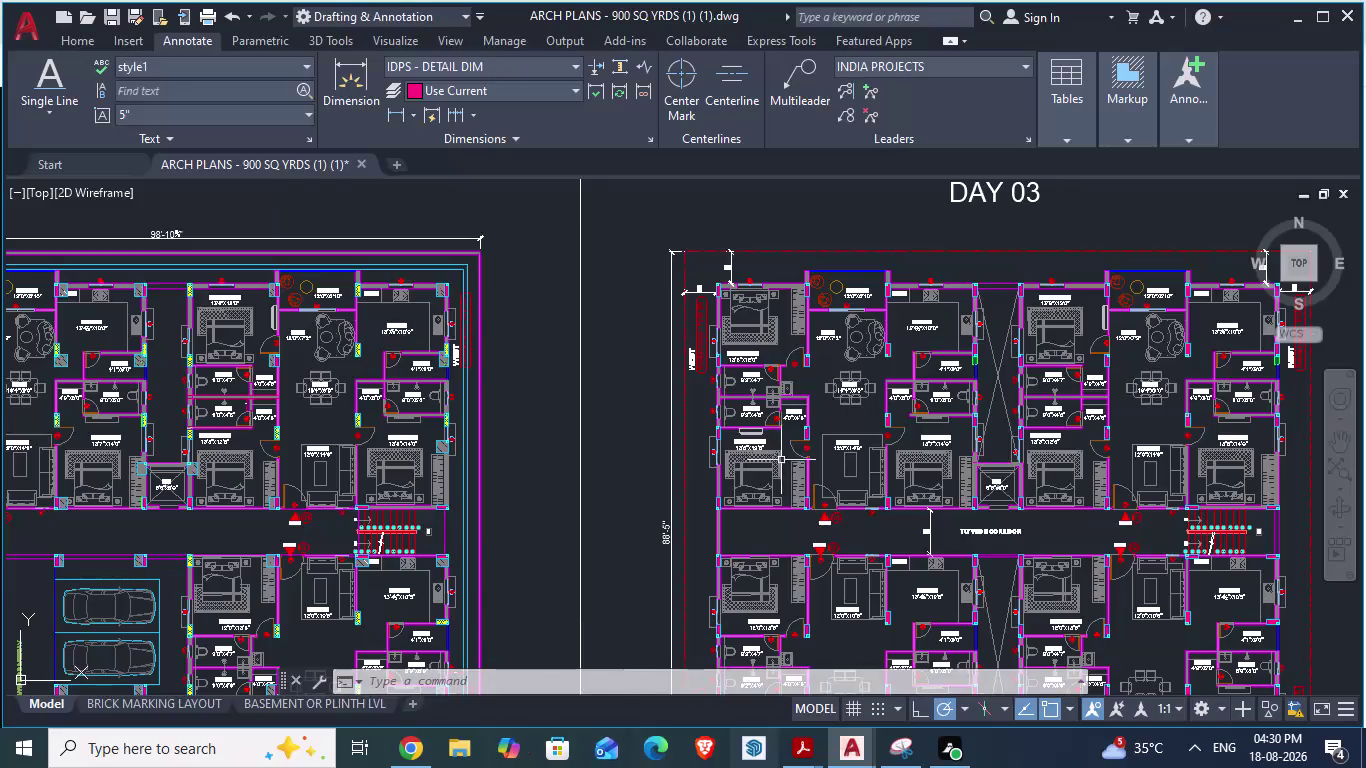
Zoom in and out over the reference ARCH PLANS drawing to inspect the layout.
scroll(down, 3)
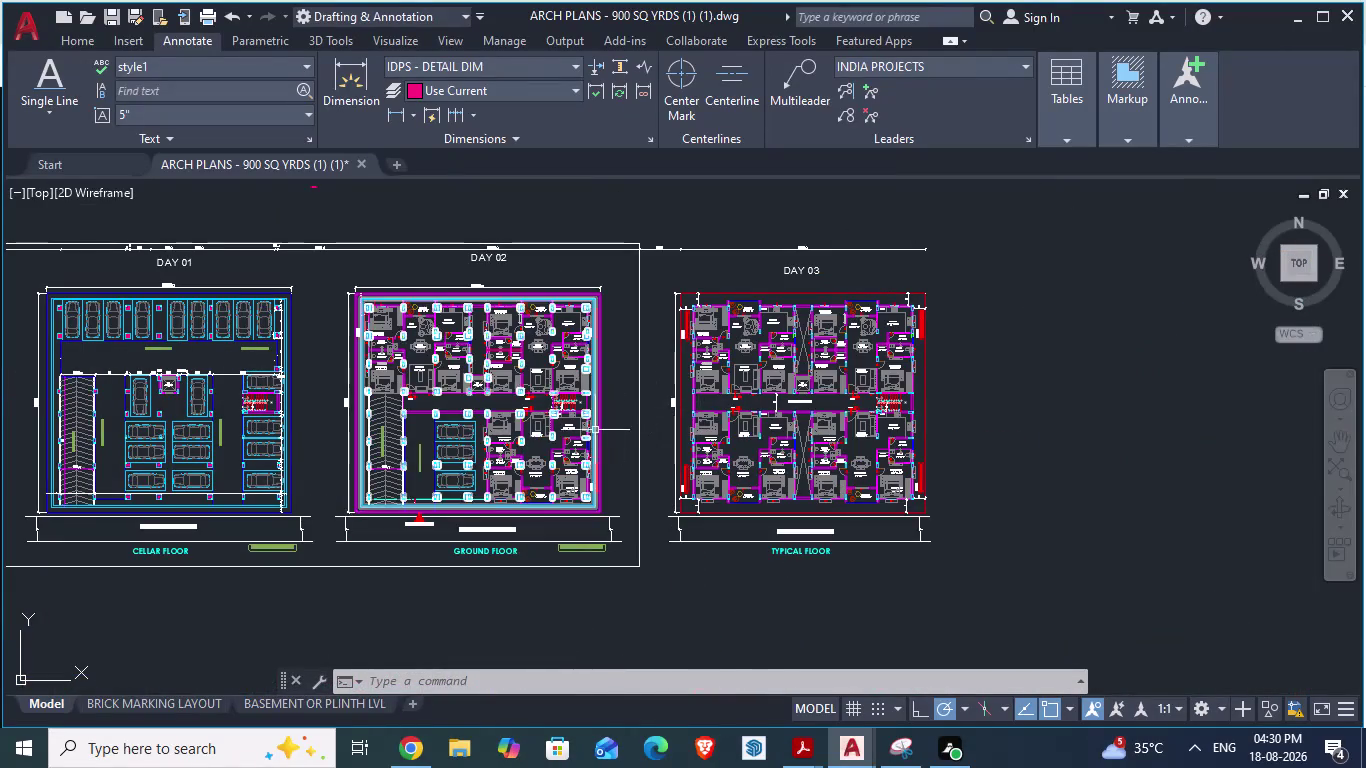
scroll(up, 3)
scroll(down, 3)
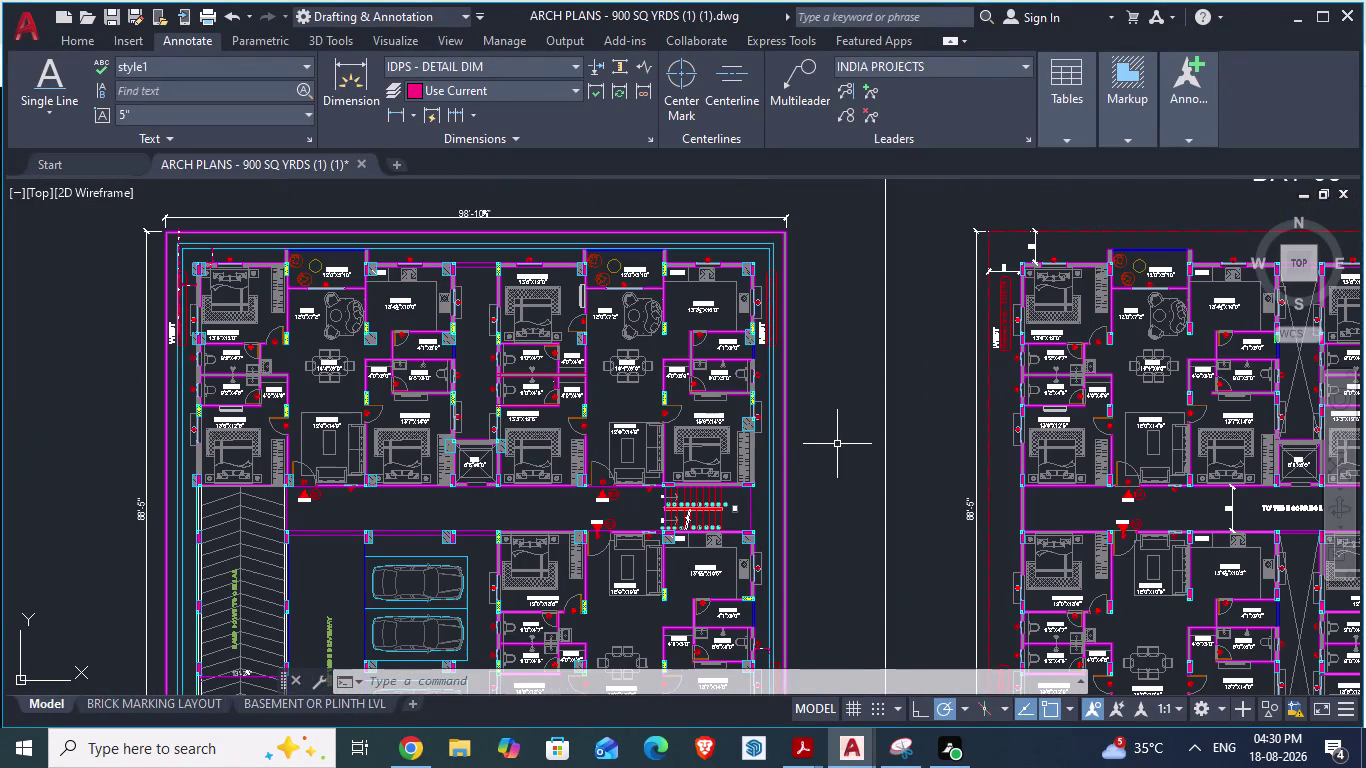
scroll(down, 3)
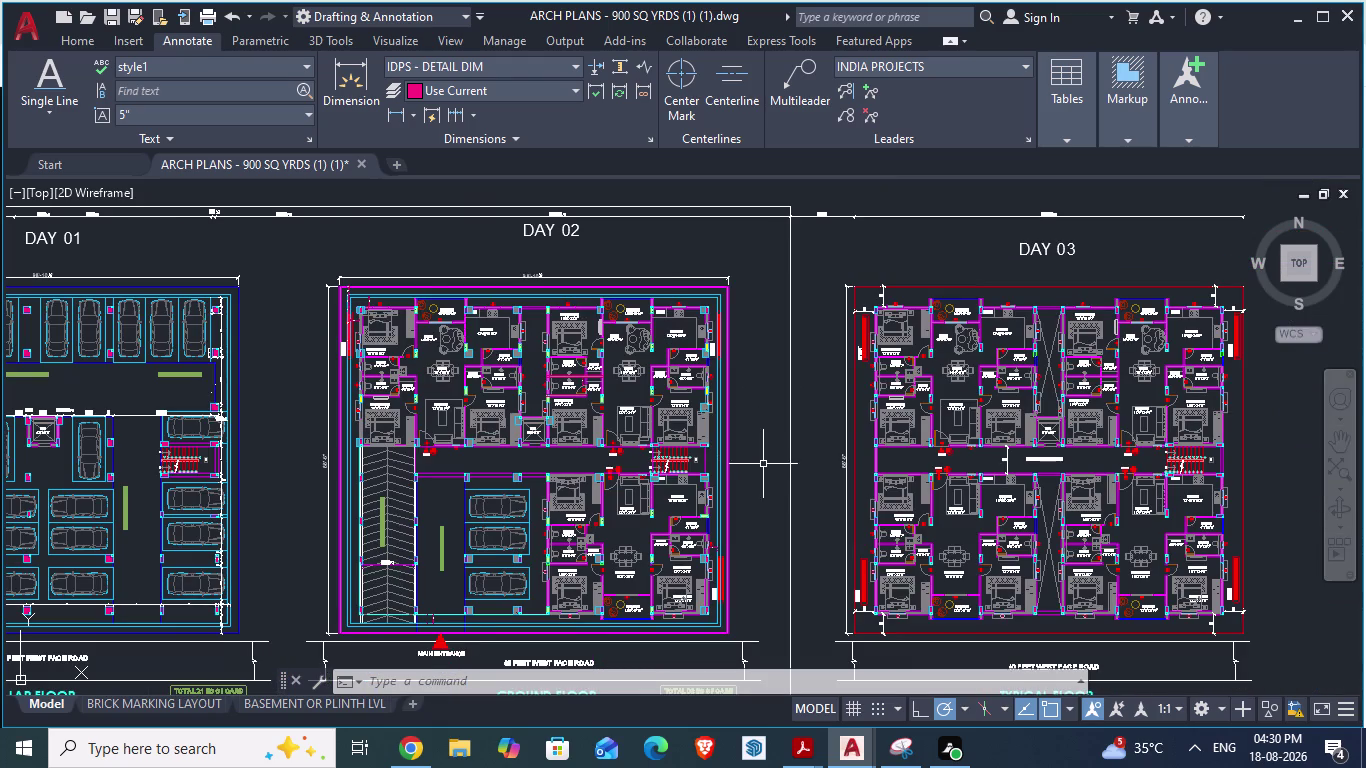
scroll(up, 3)
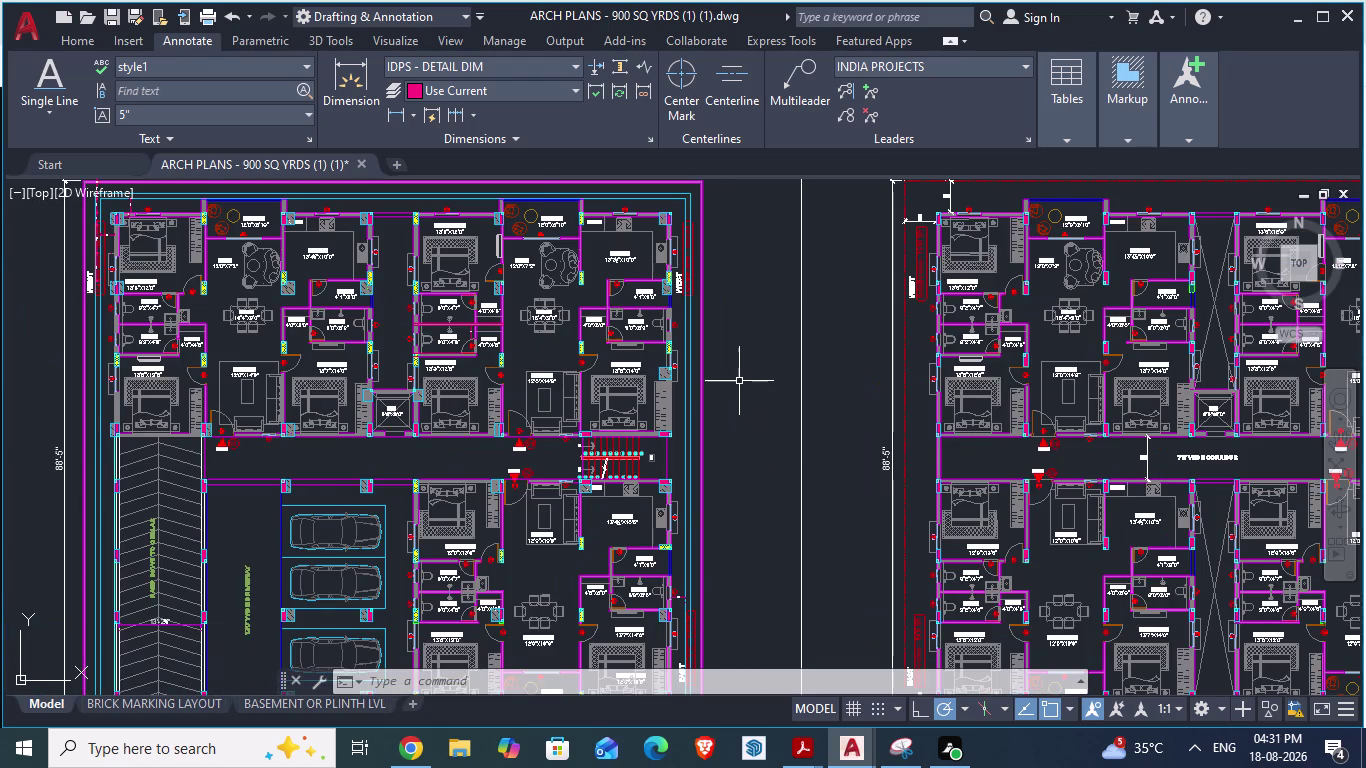
scroll(down, 3)
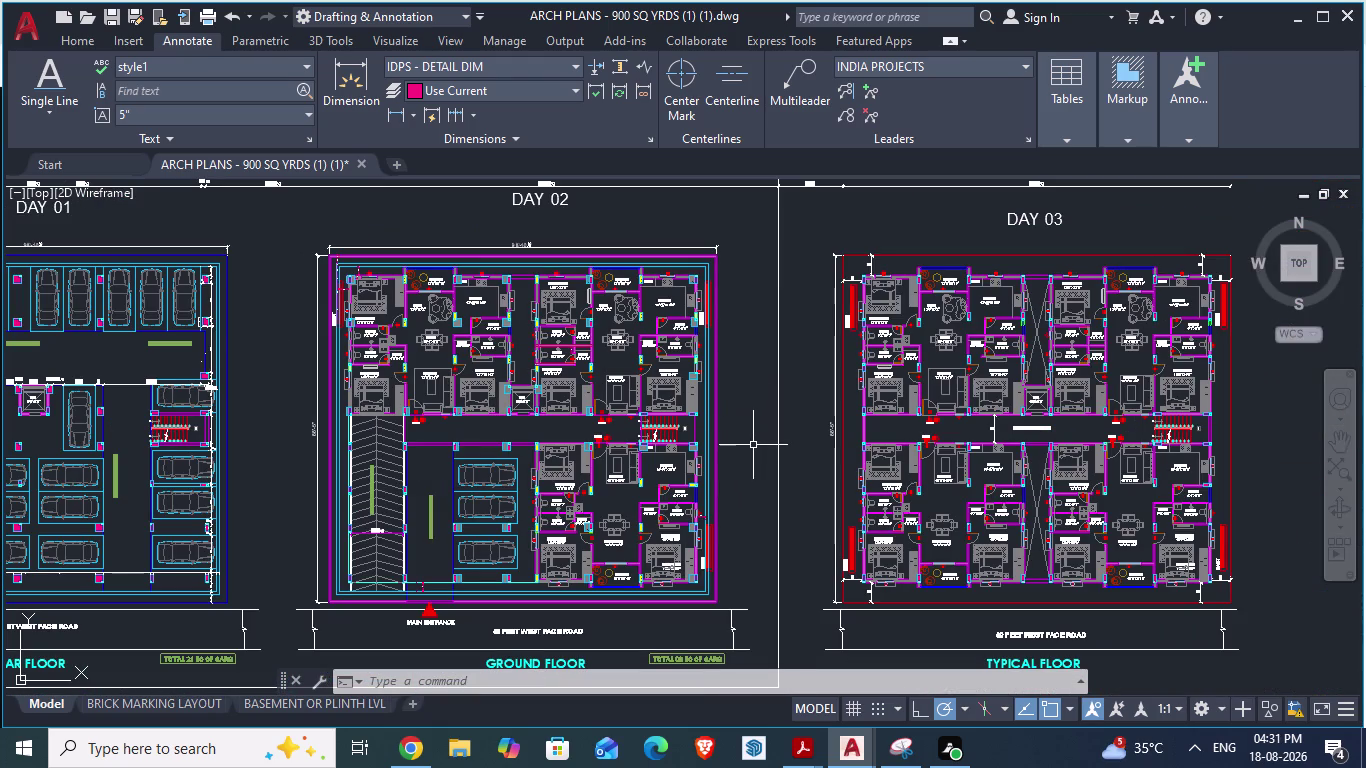
scroll(up, 3)
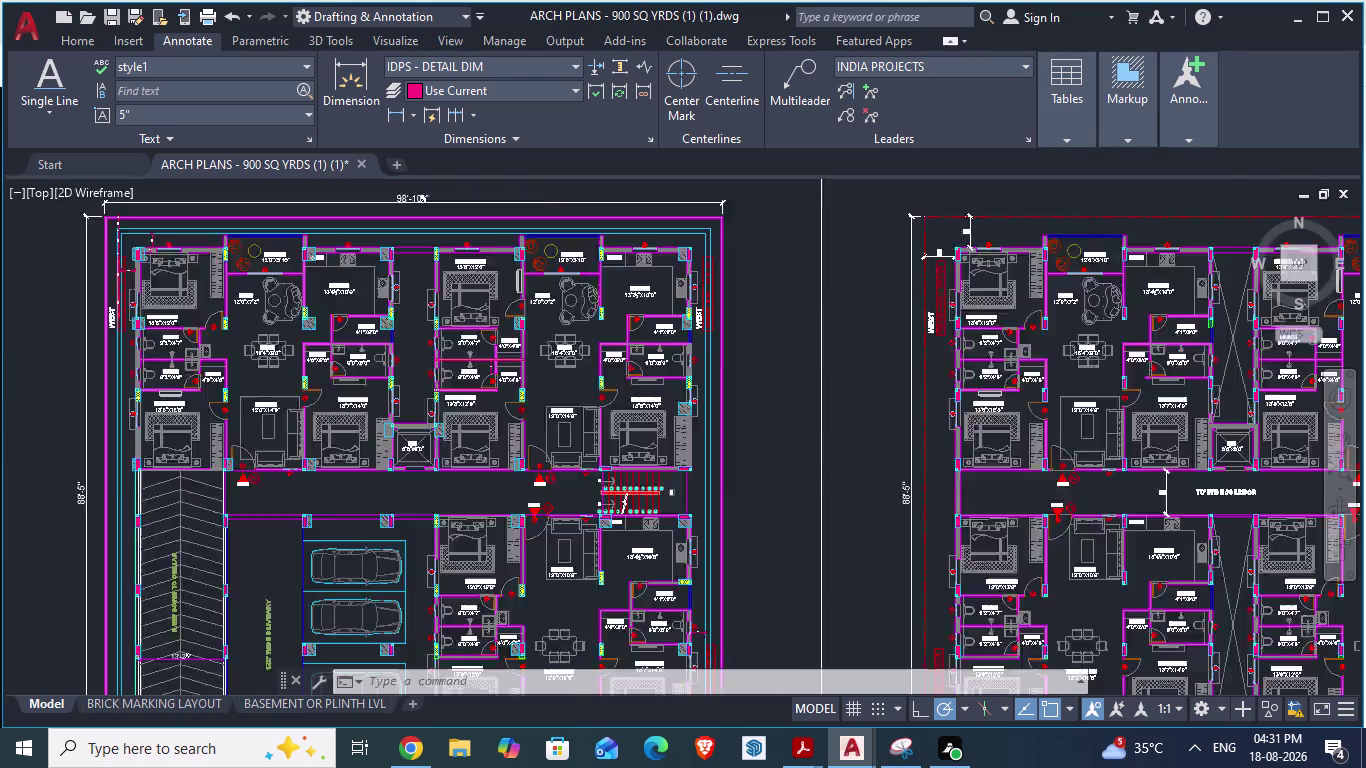
scroll(down, 3)
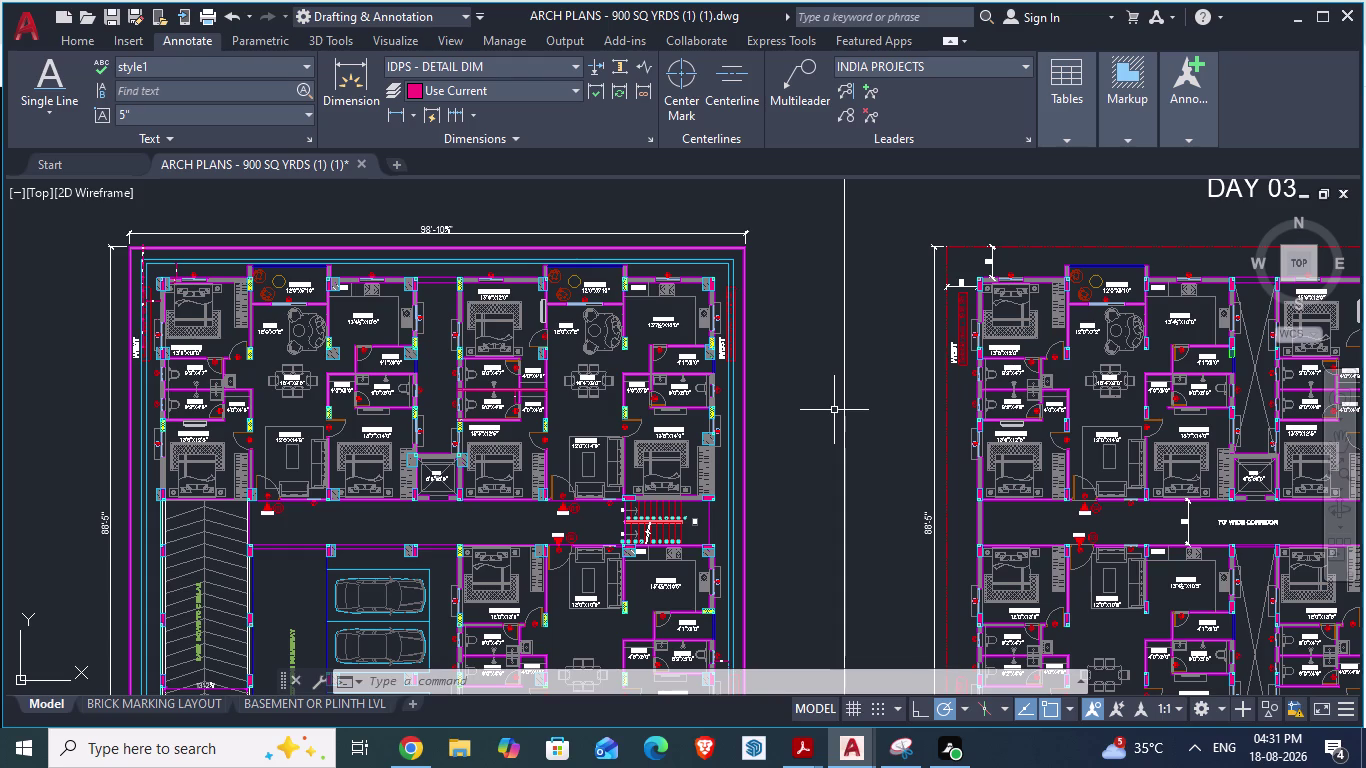
scroll(up, 3)
scroll(up, 3)
scroll(down, 3)
scroll(down, 3)
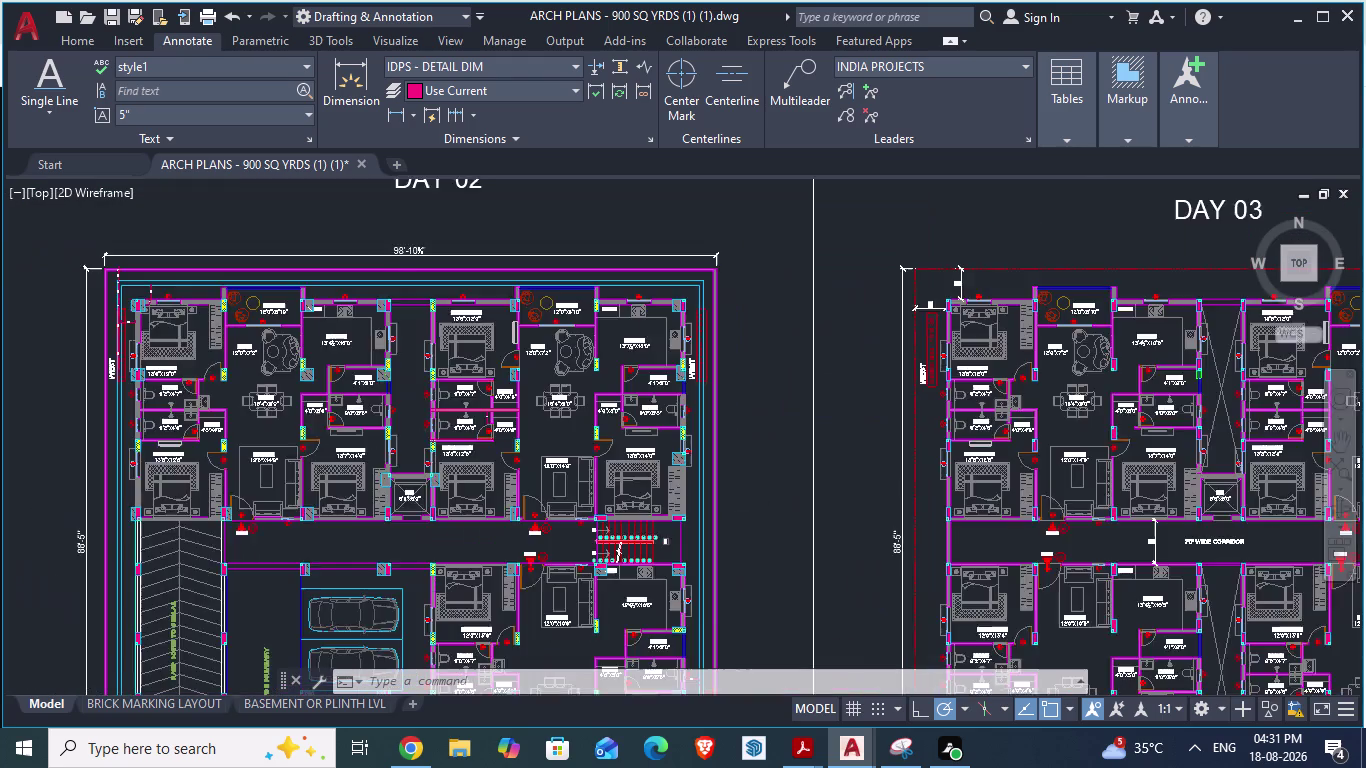
scroll(up, 3)
scroll(up, 3)
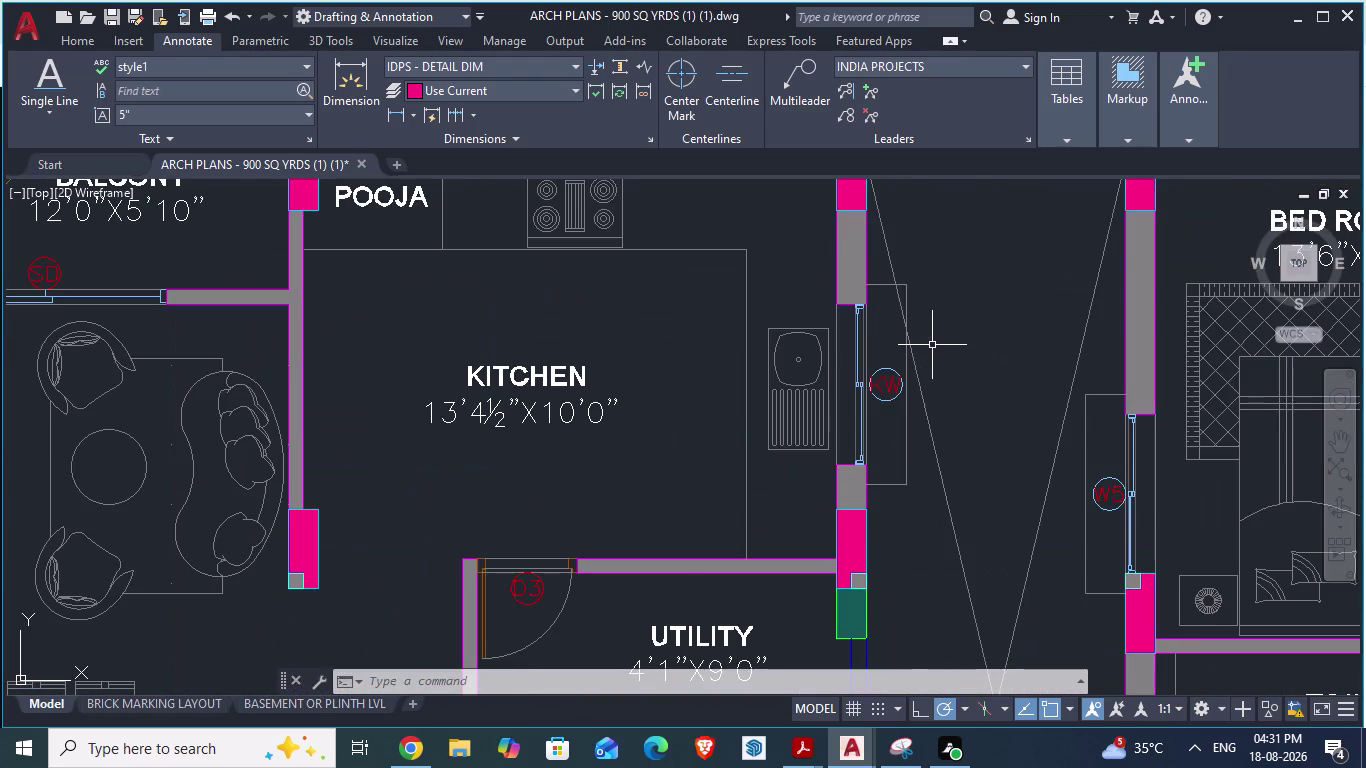
scroll(down, 3)
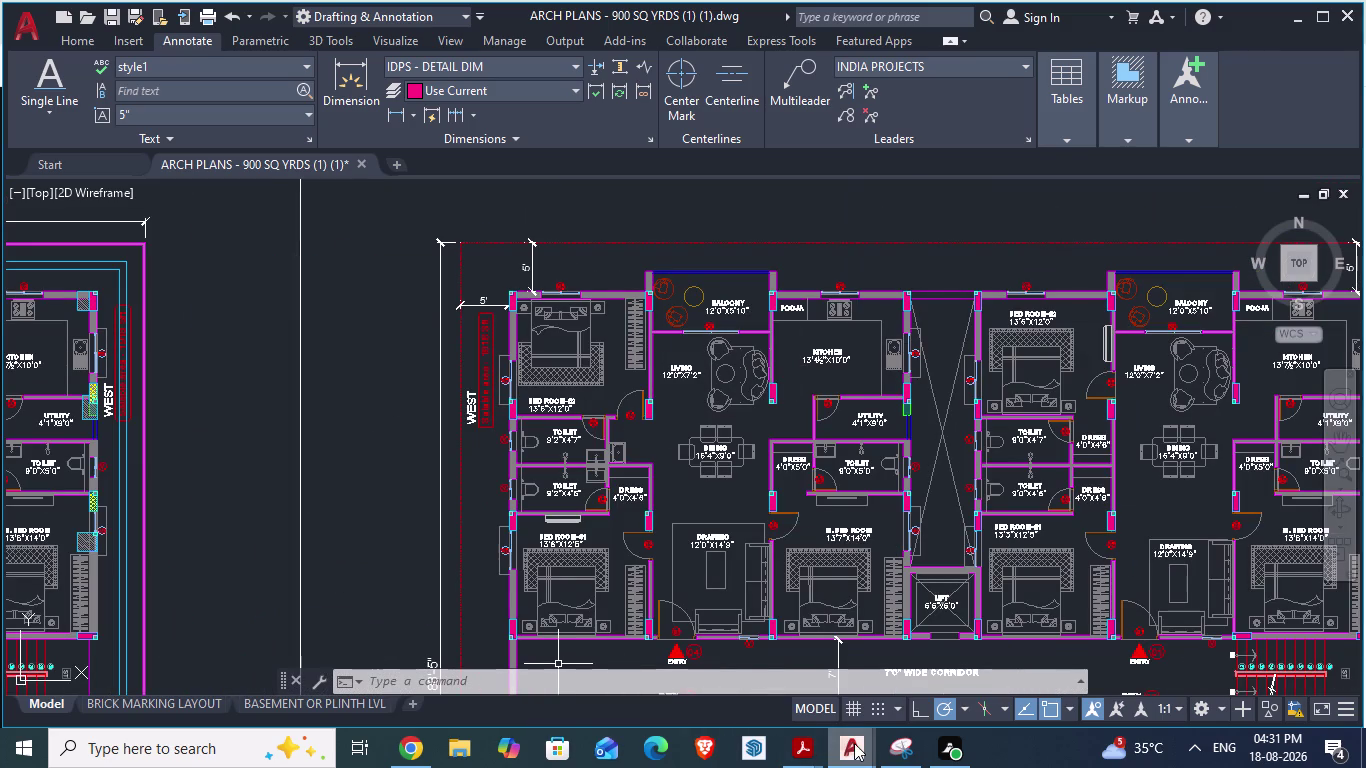
Bring up the GF_AUTOCAD drawing window, zoom over the plan, and undo the last edit.
click(854, 743)
click(934, 678)
scroll(down, 3)
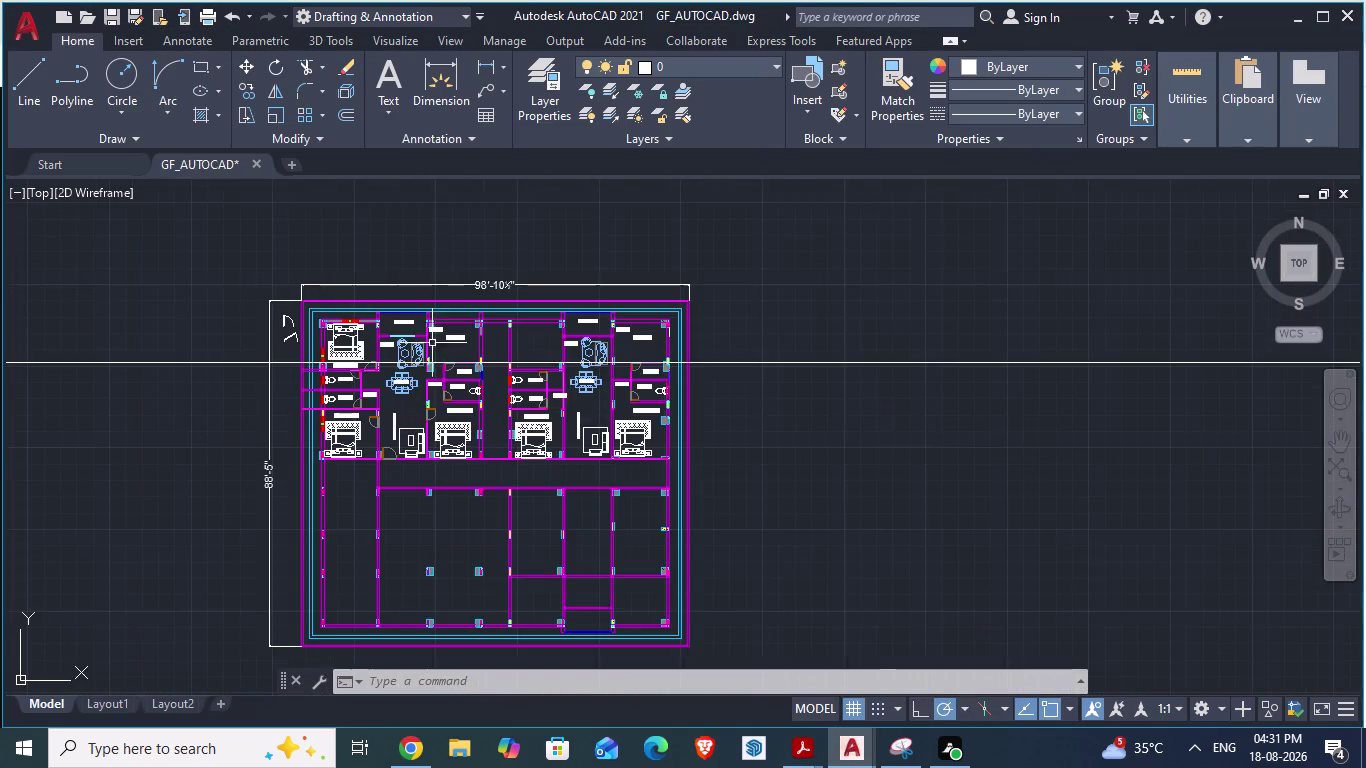
scroll(up, 3)
scroll(up, 3)
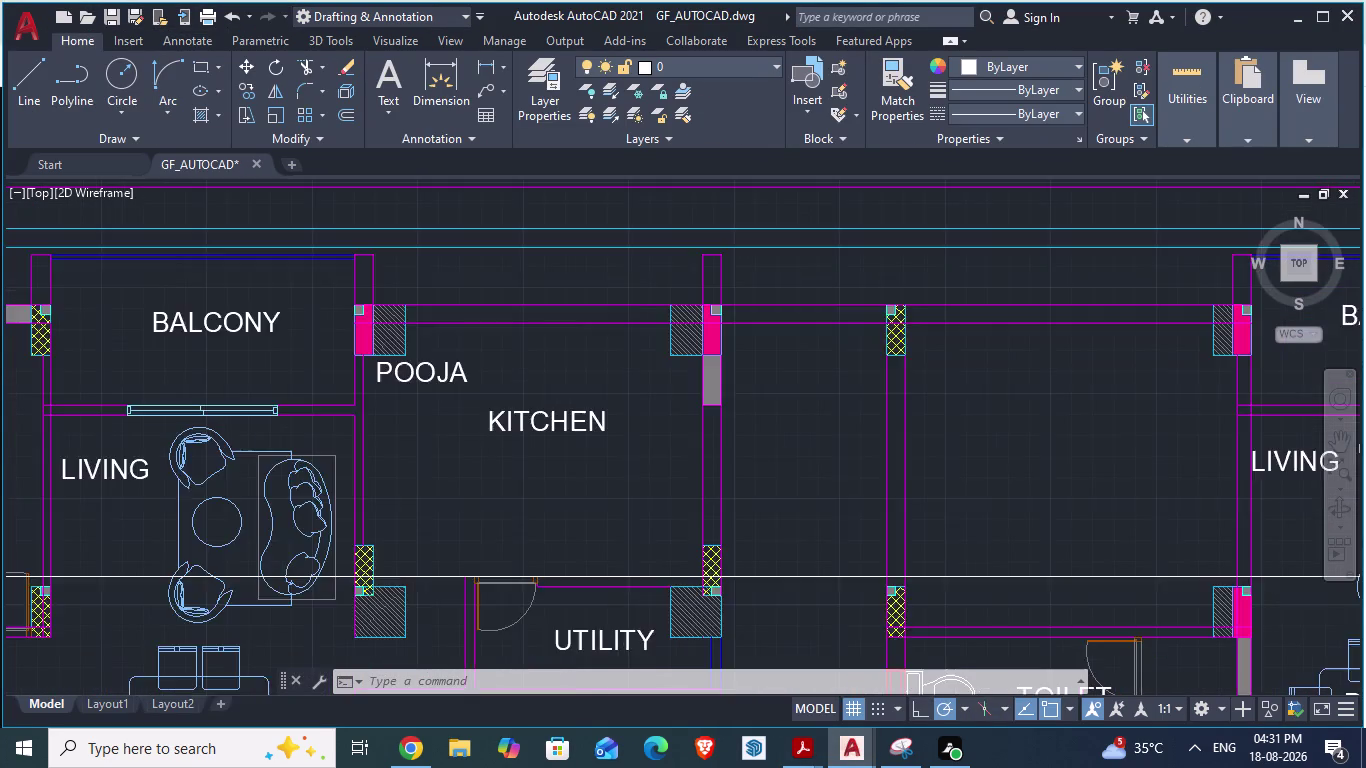
scroll(down, 3)
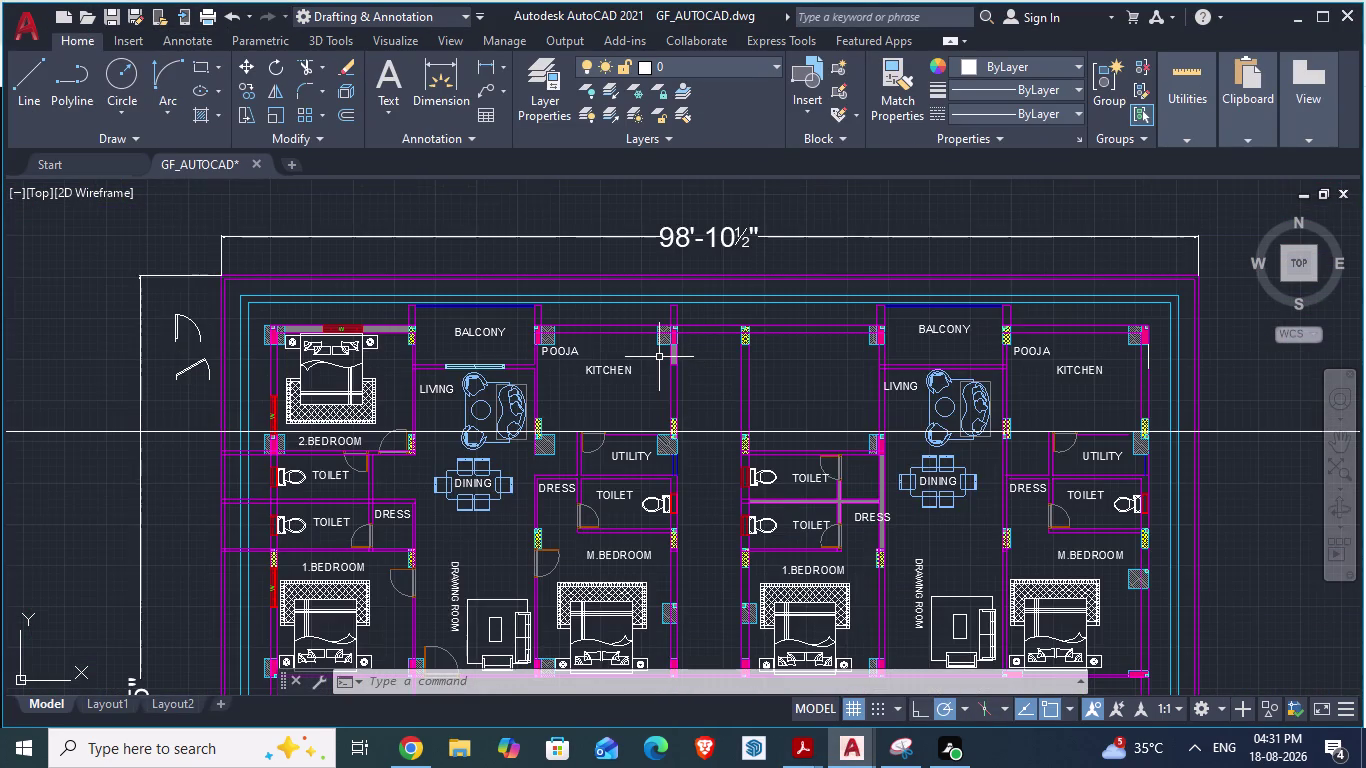
scroll(down, 3)
scroll(up, 3)
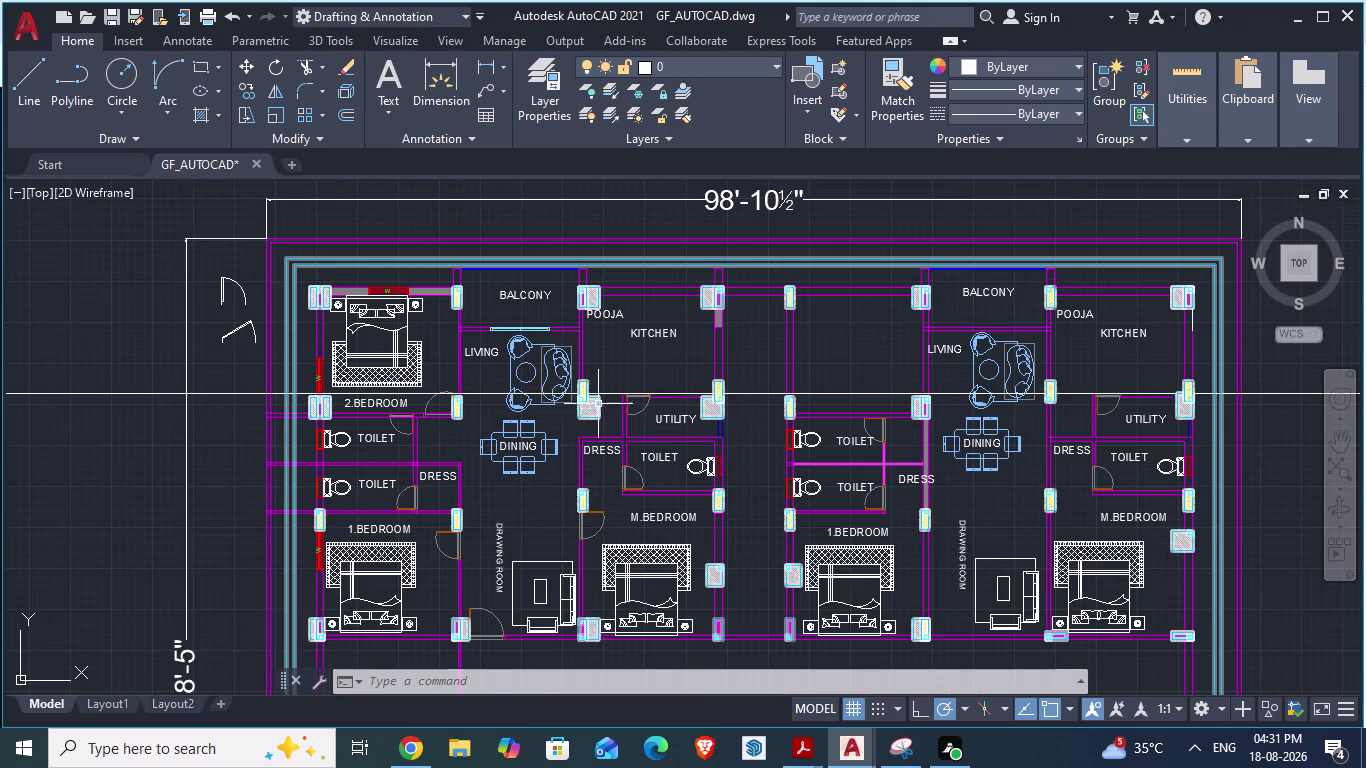
key(ctrl+z)
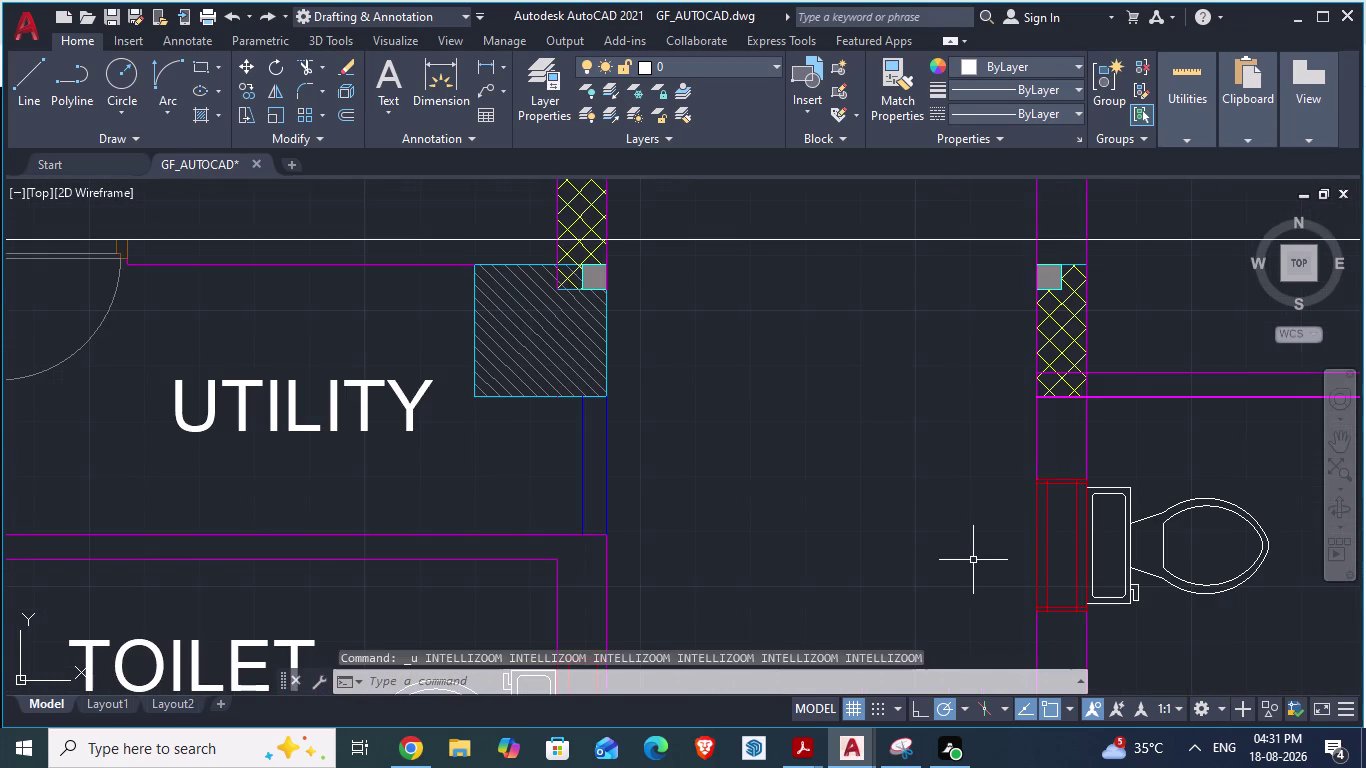
Undo five more recent edits, including the earlier trims.
scroll(down, 3)
scroll(down, 3)
scroll(down, 3)
key(ctrl+z)
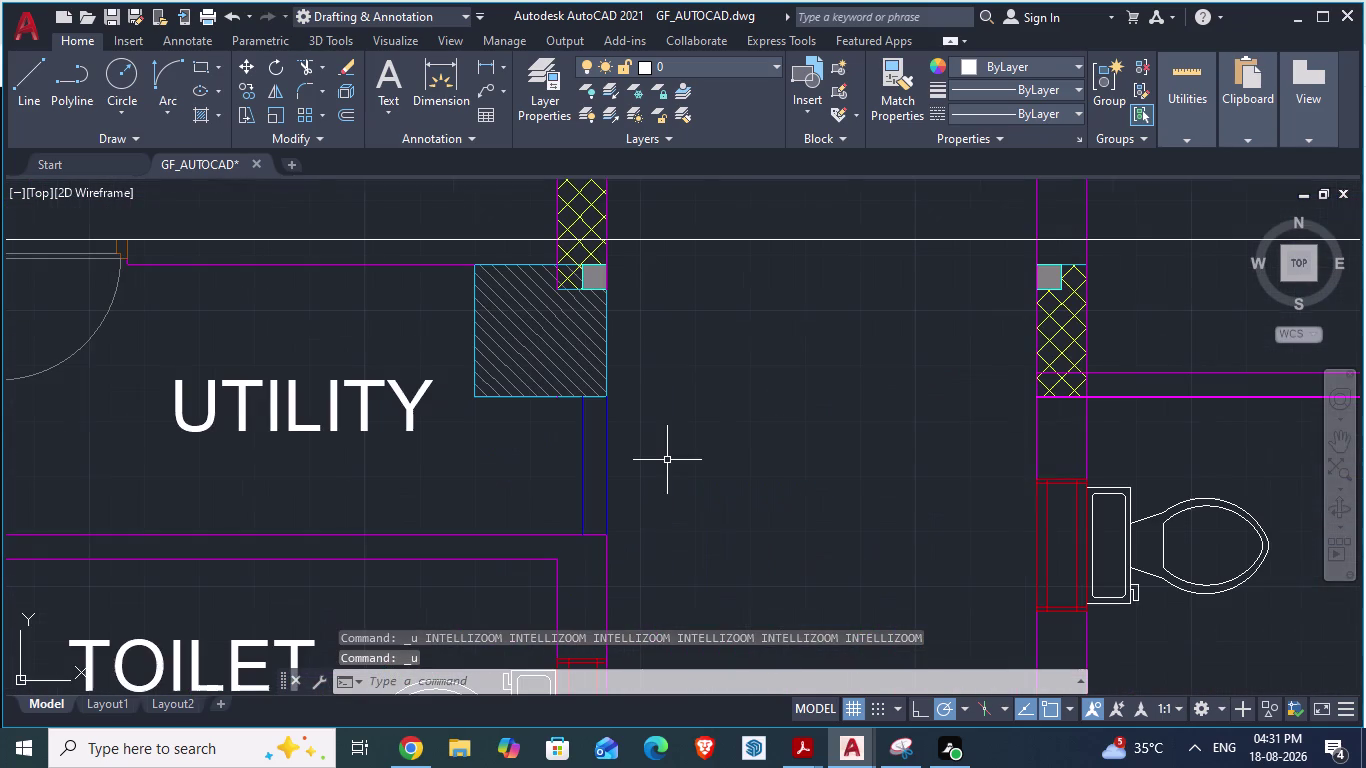
key(ctrl+z)
key(ctrl+z)
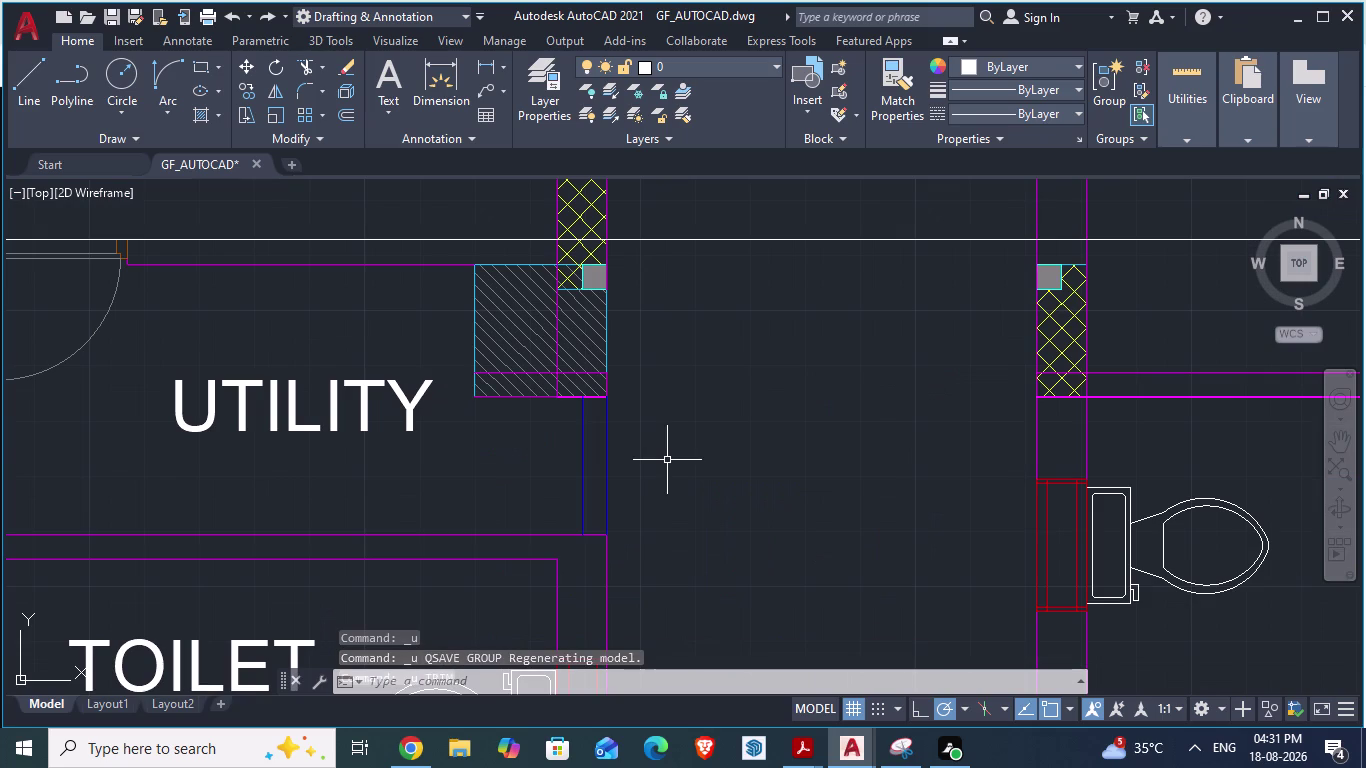
key(ctrl+z)
key(ctrl+z)
scroll(down, 3)
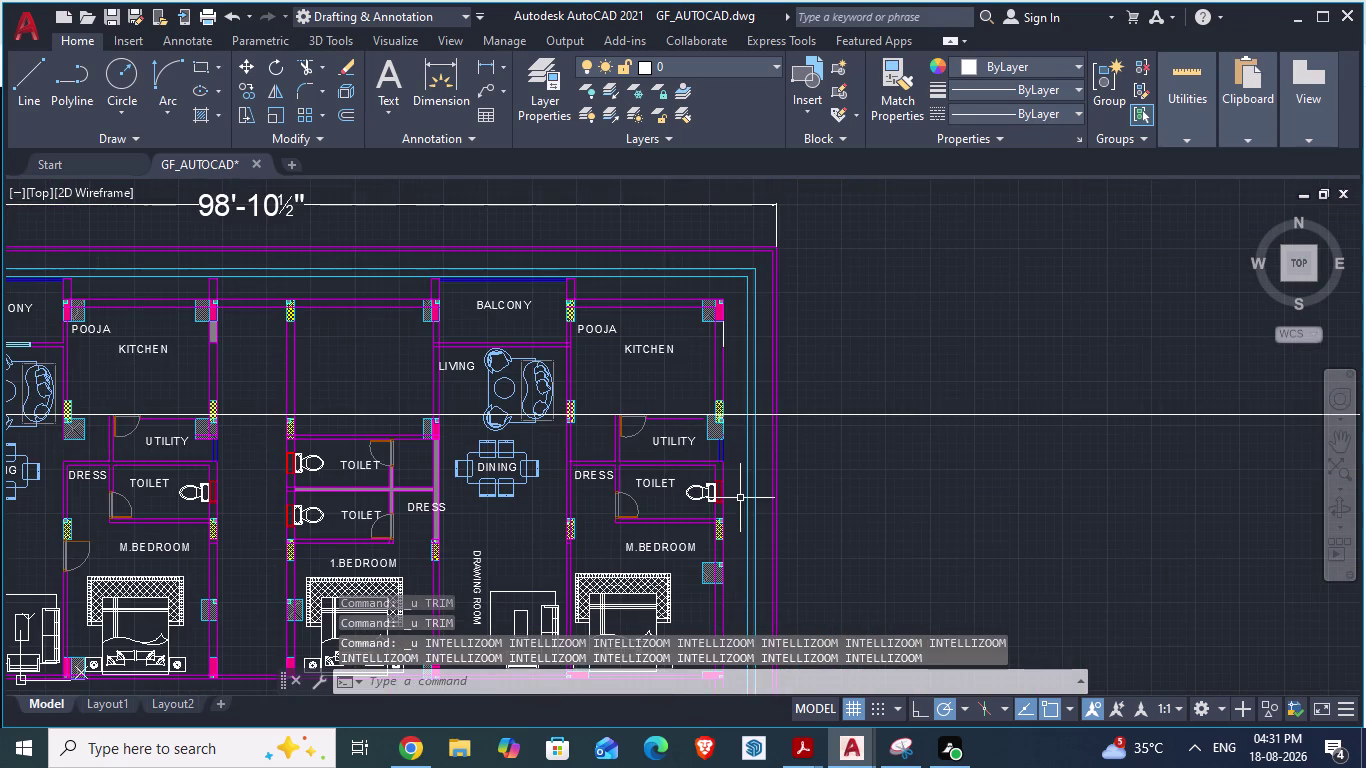
scroll(down, 3)
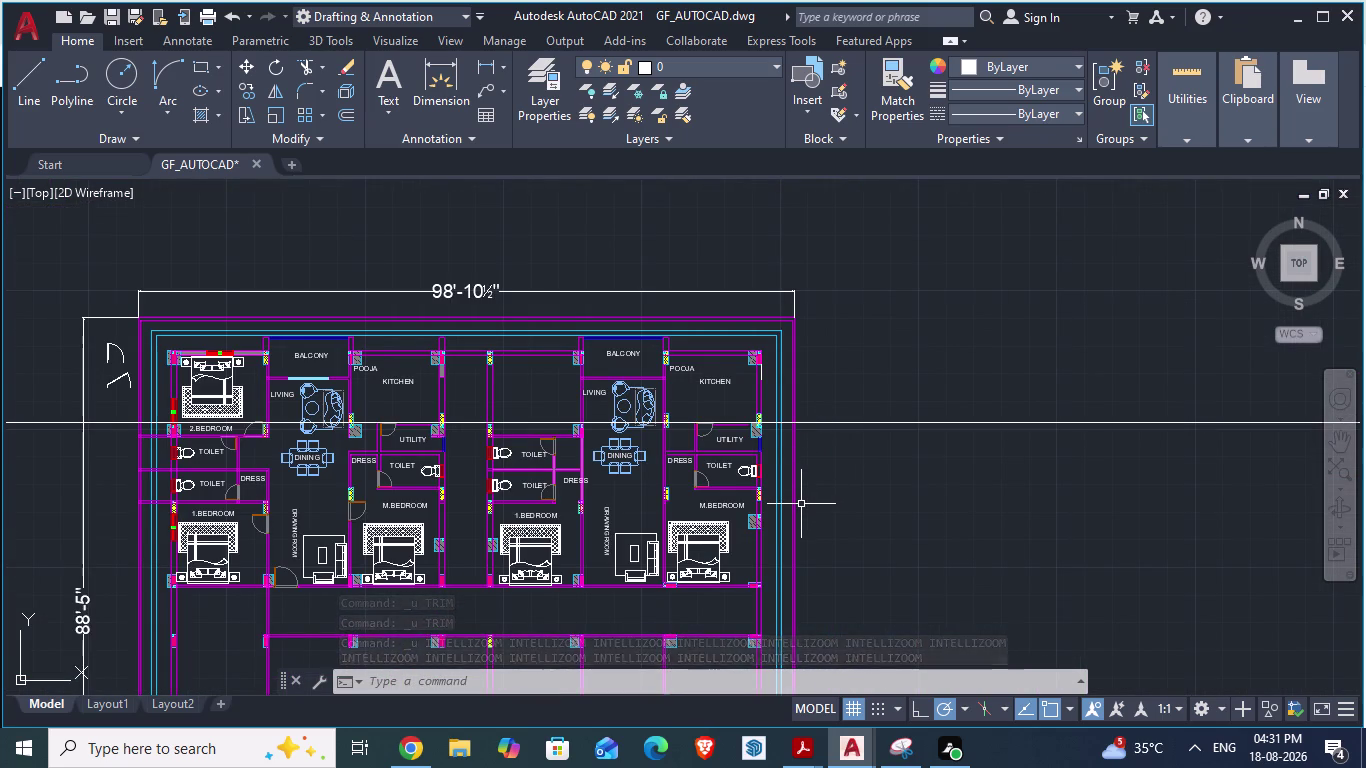
Erase the object beside the M.BEDROOM toilet.
key(Escape)
scroll(up, 3)
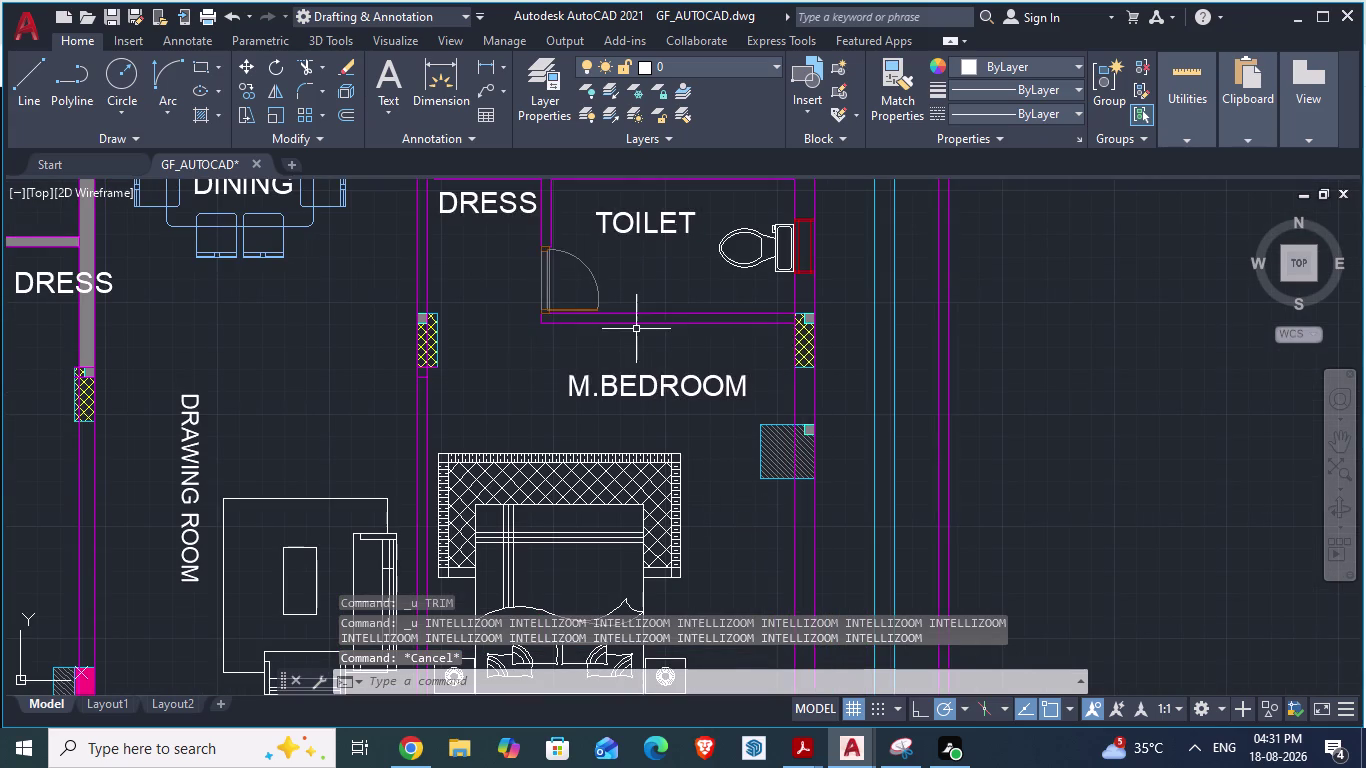
click(623, 313)
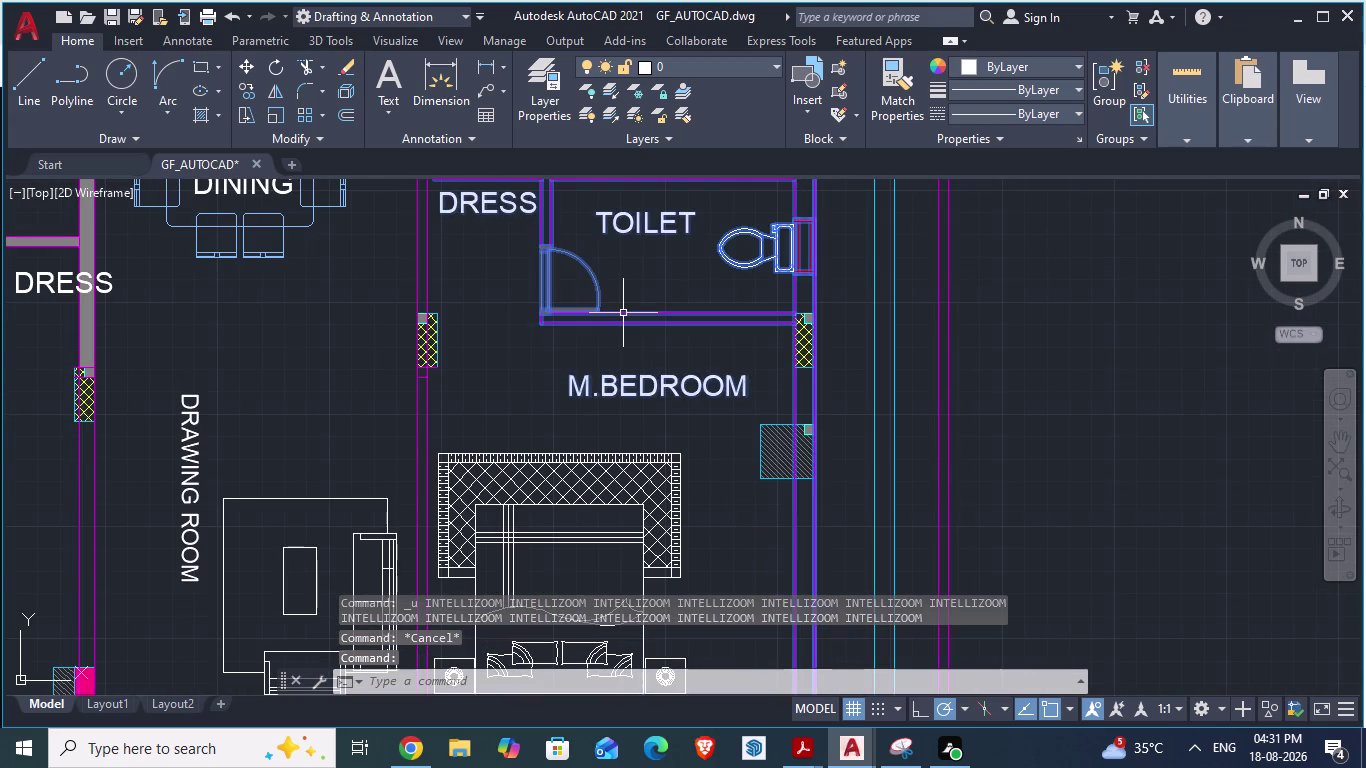
key(Delete)
scroll(down, 3)
scroll(down, 3)
scroll(up, 3)
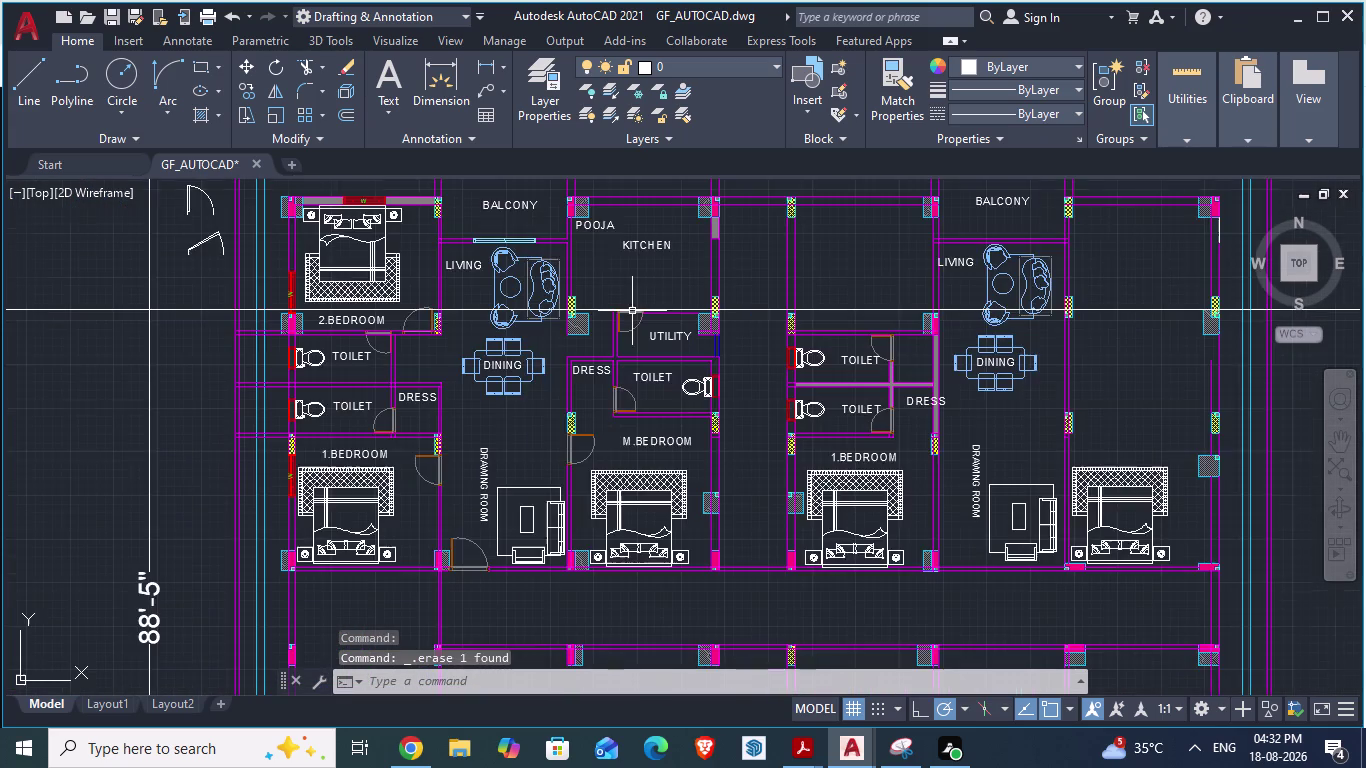
scroll(down, 3)
scroll(up, 3)
scroll(up, 3)
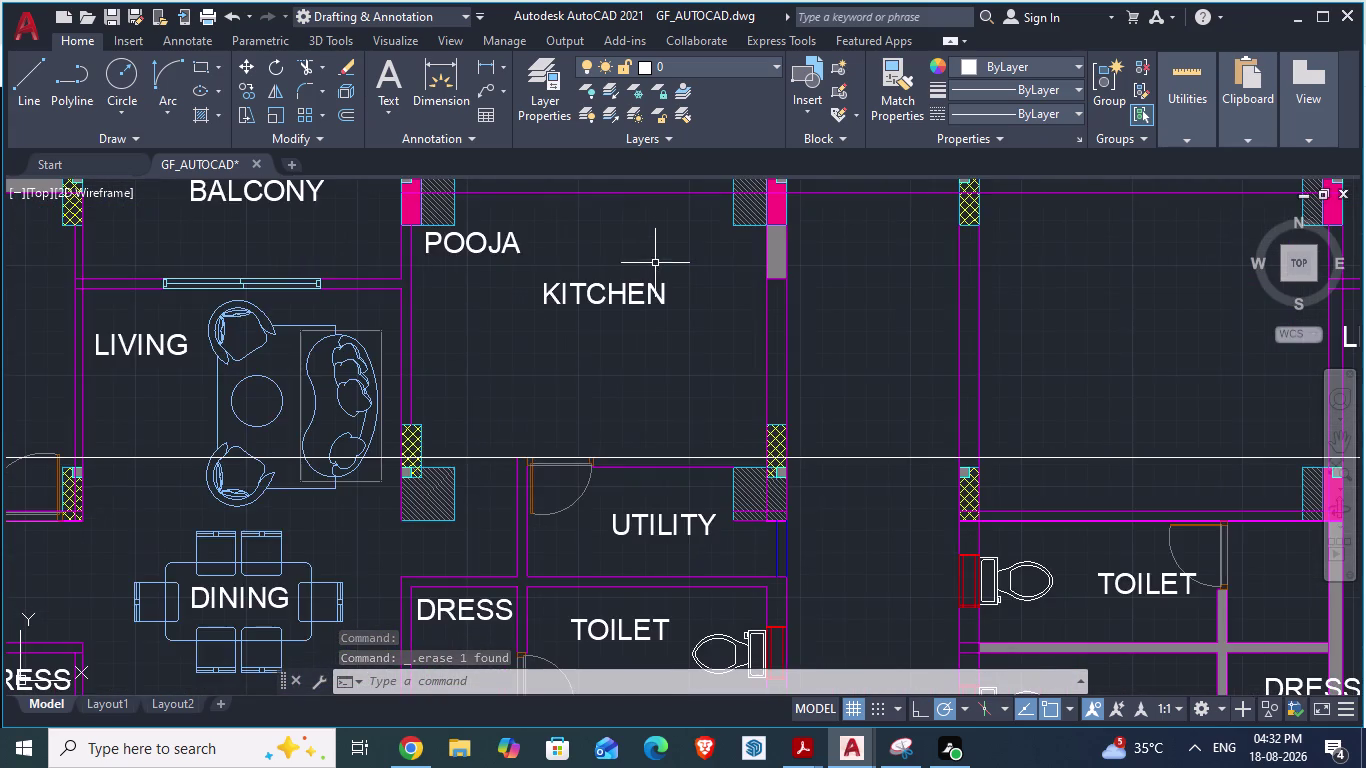
scroll(down, 3)
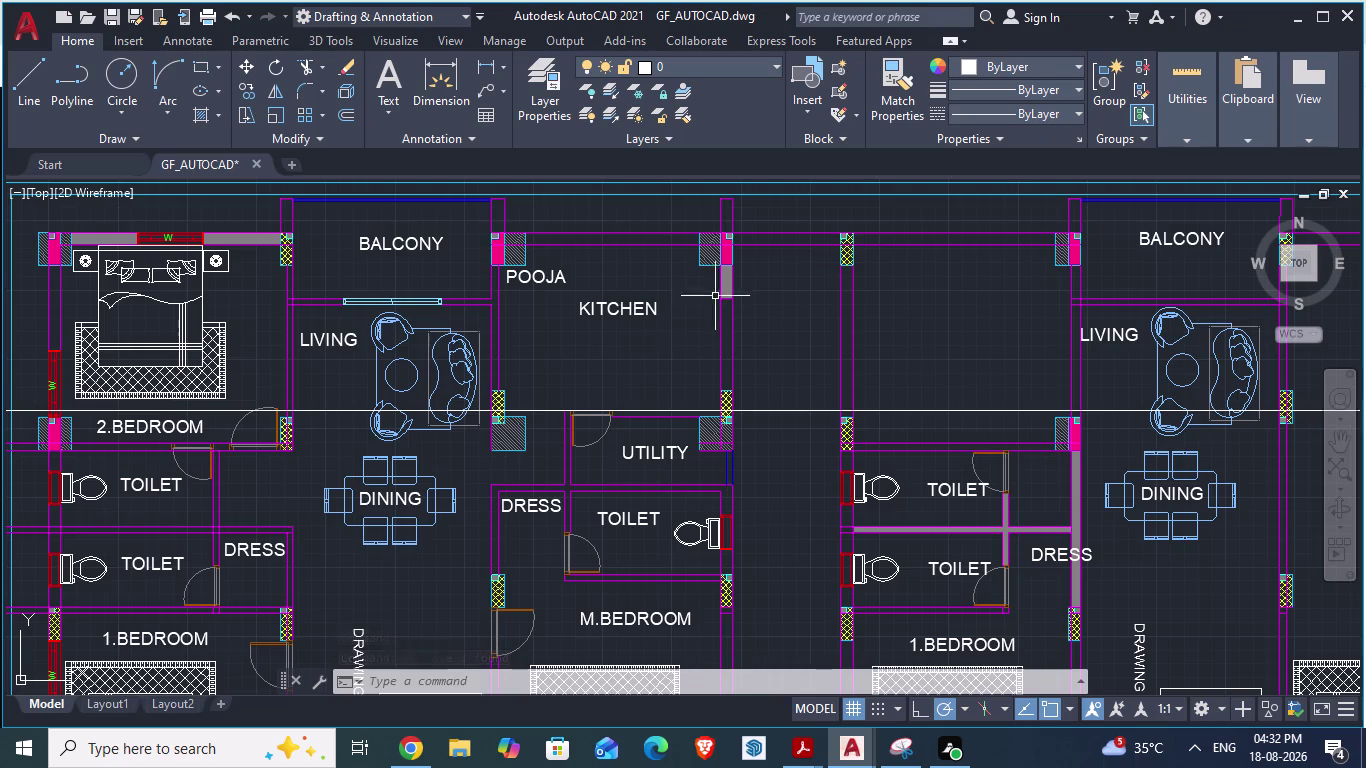
scroll(up, 3)
key(alt+Tab)
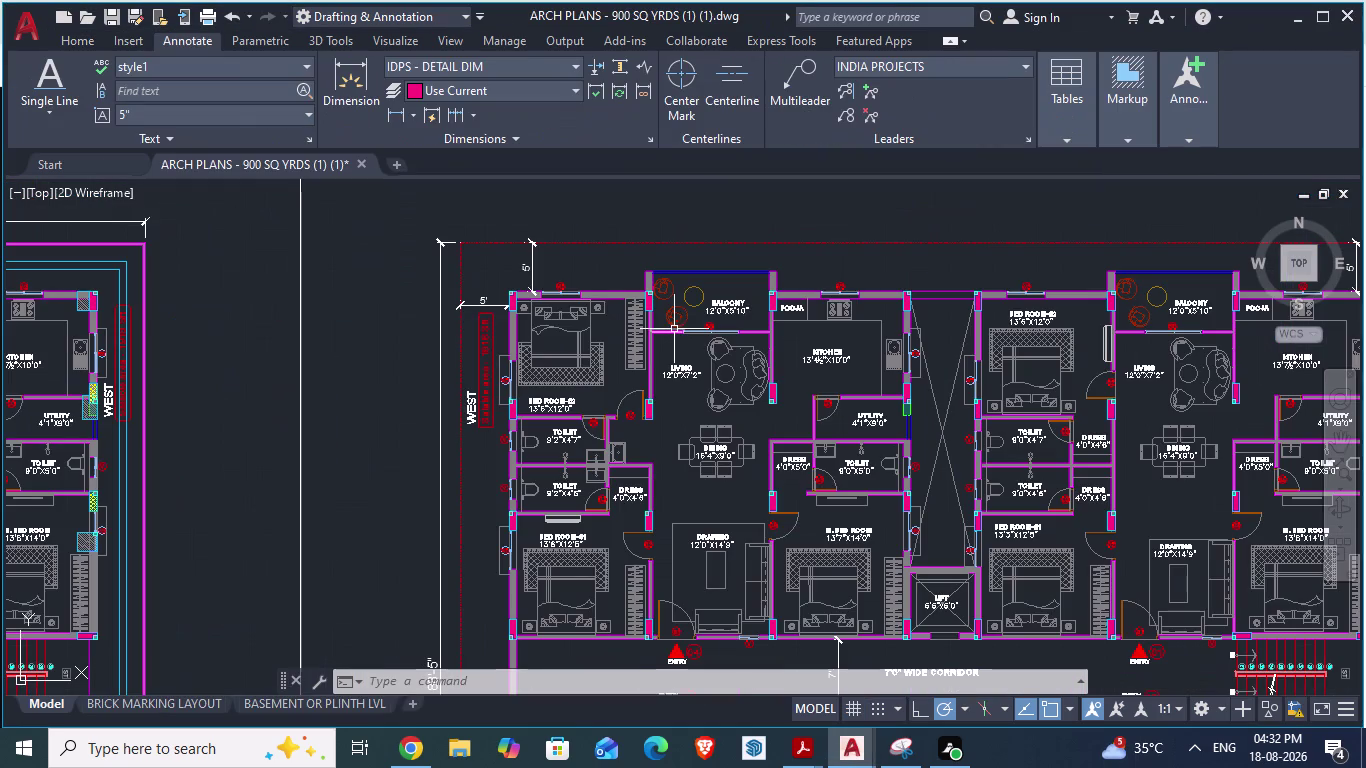
scroll(down, 3)
scroll(up, 3)
scroll(down, 3)
scroll(up, 3)
scroll(up, 3)
scroll(up, 3)
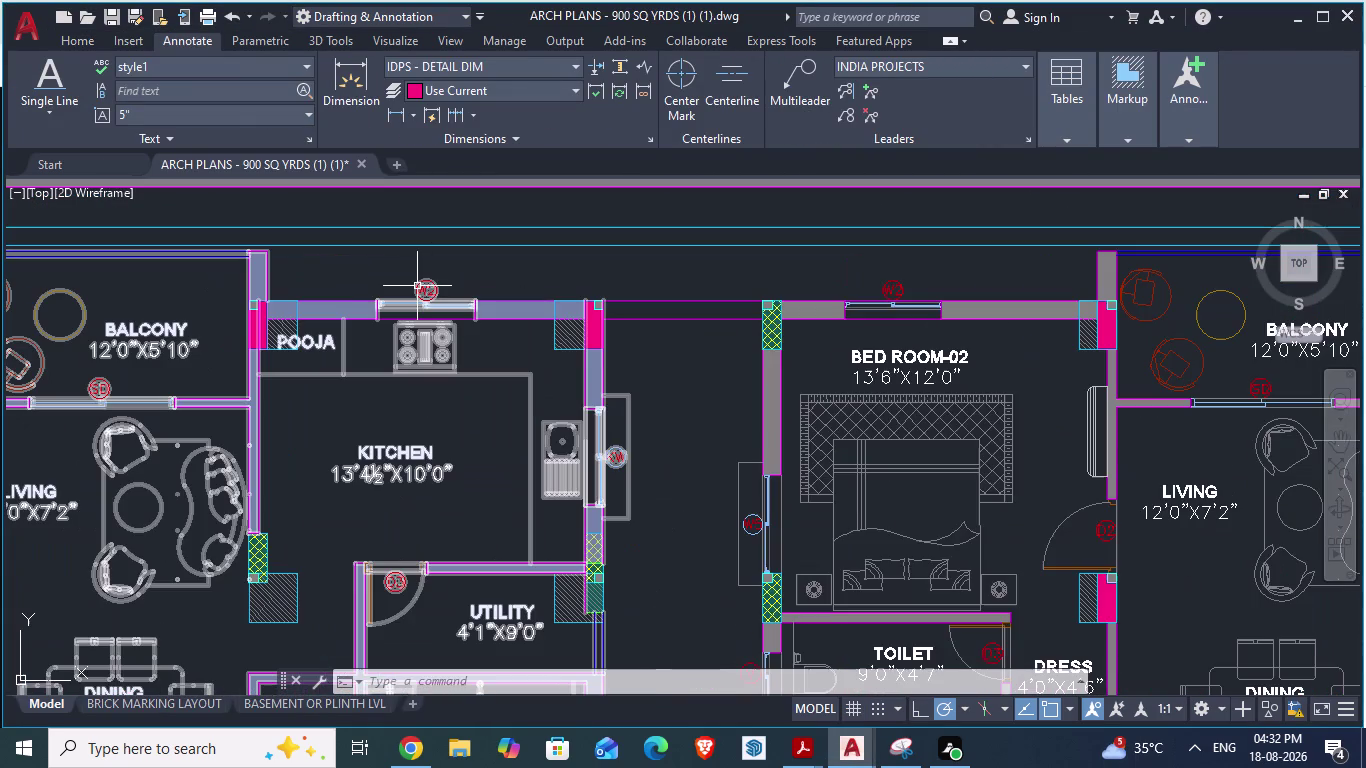
key(alt+Tab)
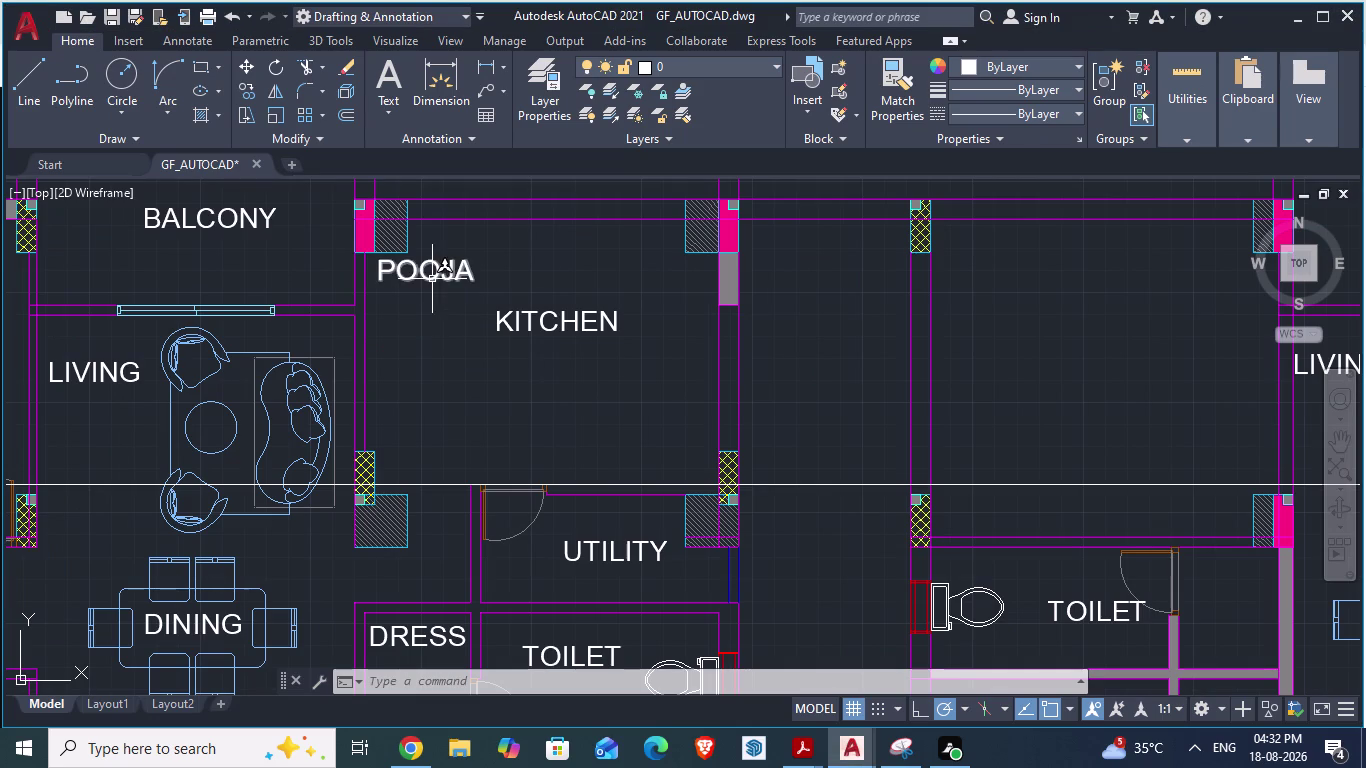
click(431, 277)
key(Escape)
scroll(down, 3)
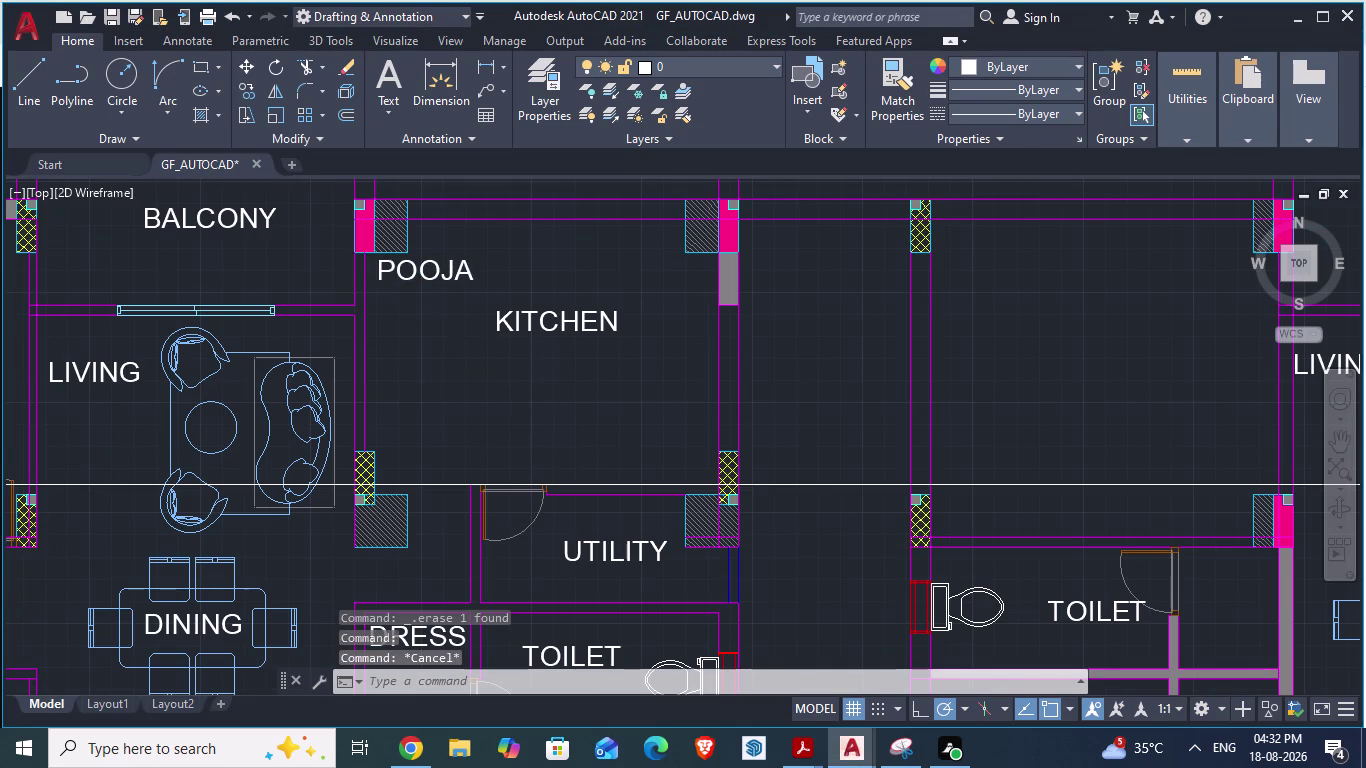
click(538, 359)
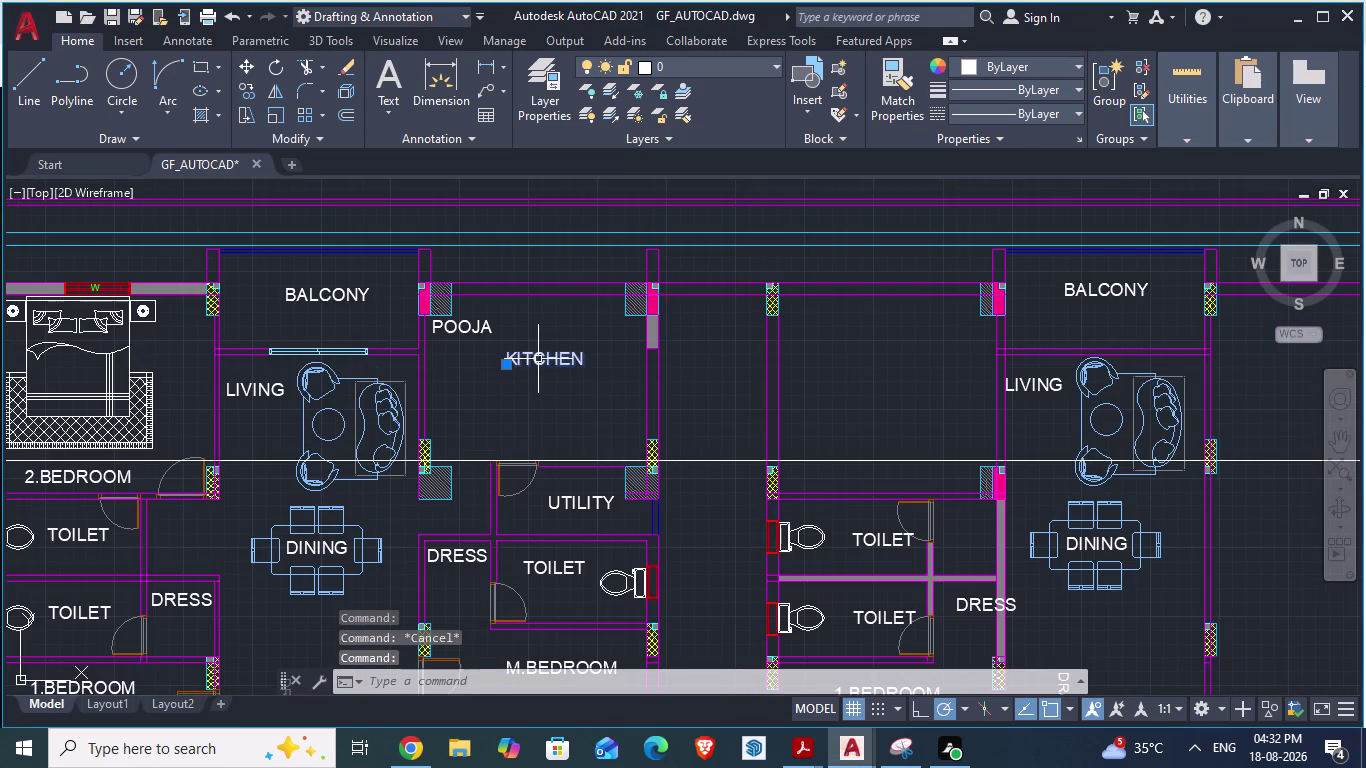
Move the KITCHEN label a little lower, just below POOJA, then zoom out.
key(m)
key(Return)
drag(517, 368, 528, 387)
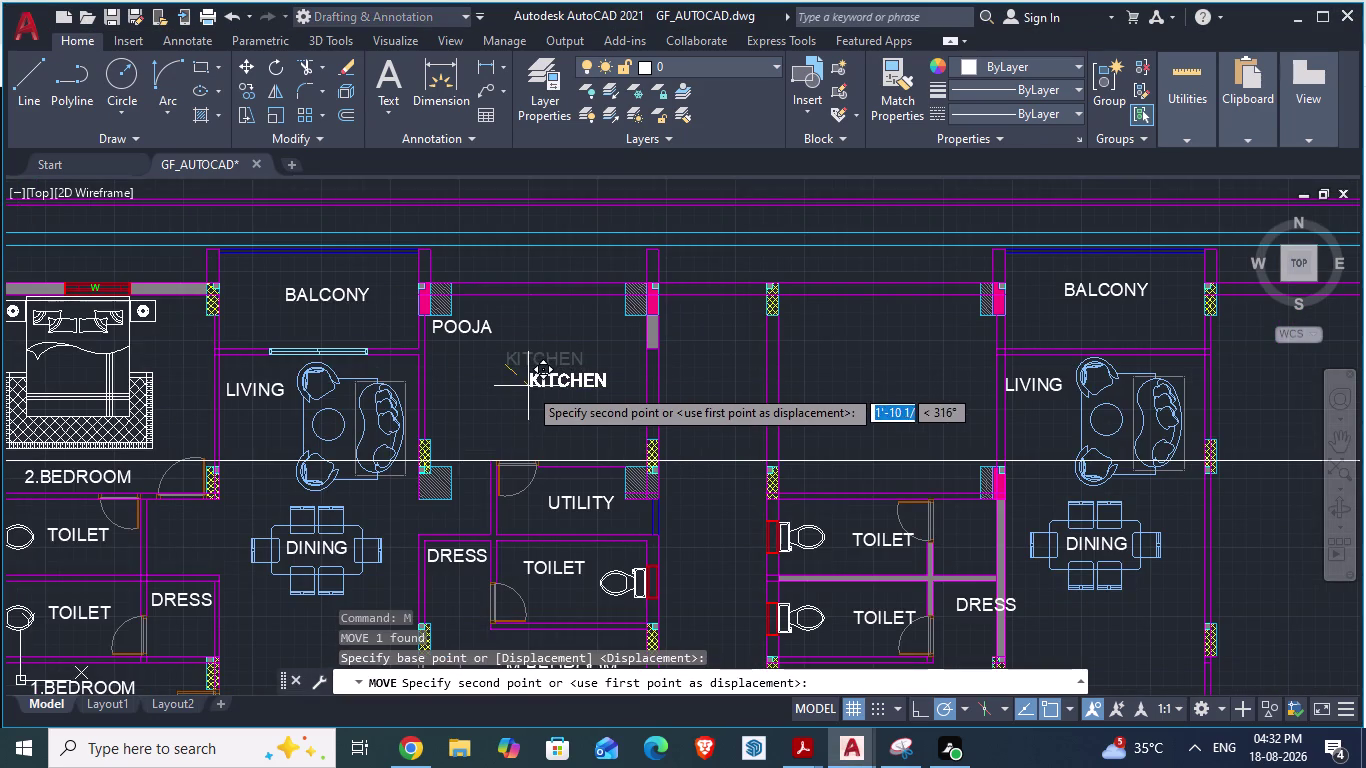
drag(528, 387, 514, 383)
click(513, 383)
scroll(down, 3)
scroll(up, 3)
scroll(up, 3)
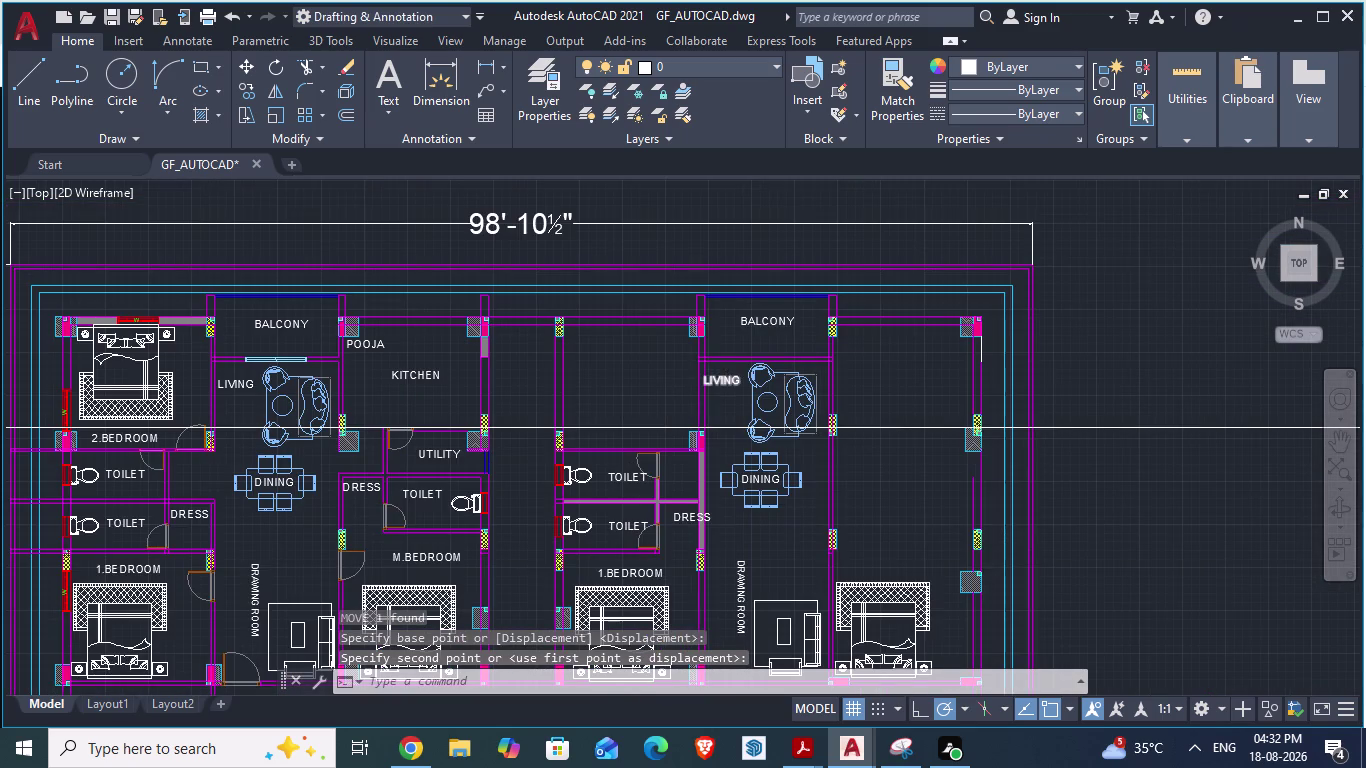
scroll(down, 3)
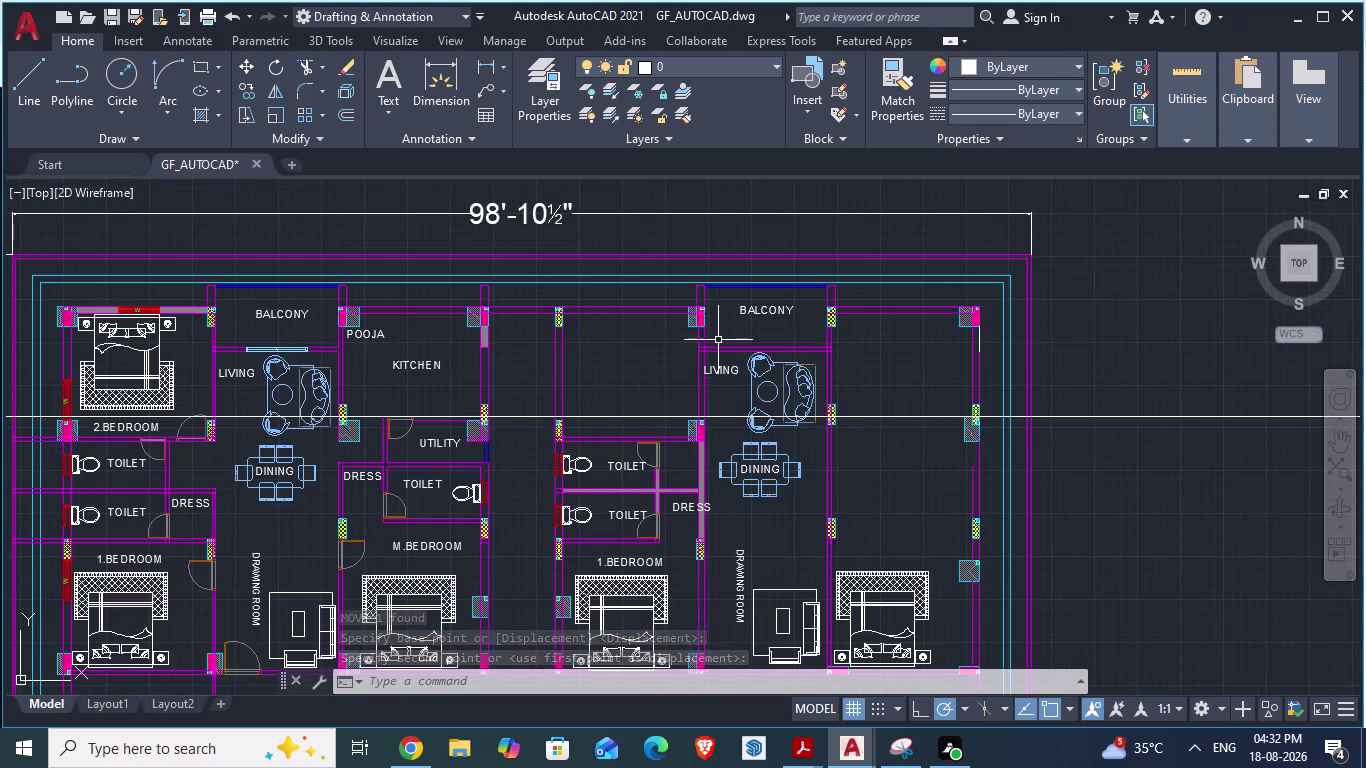
scroll(down, 3)
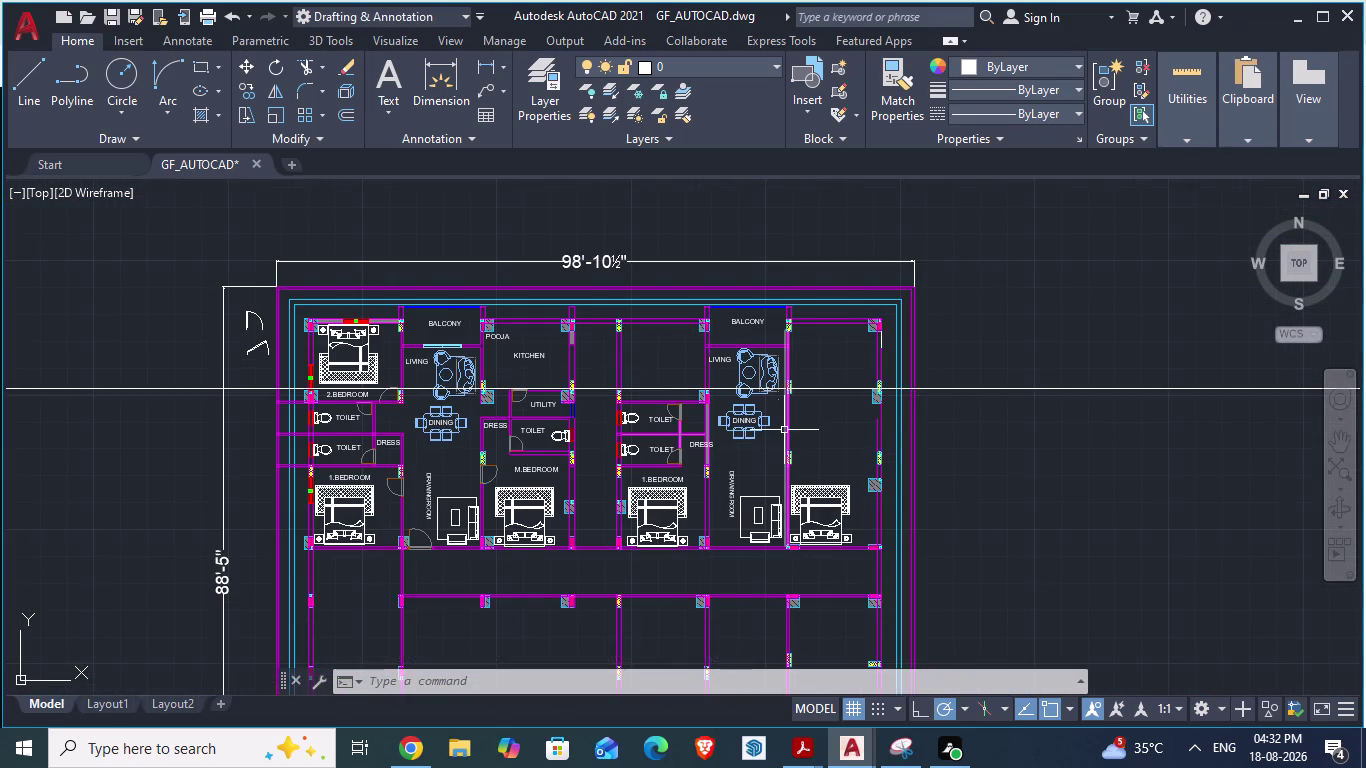
scroll(up, 3)
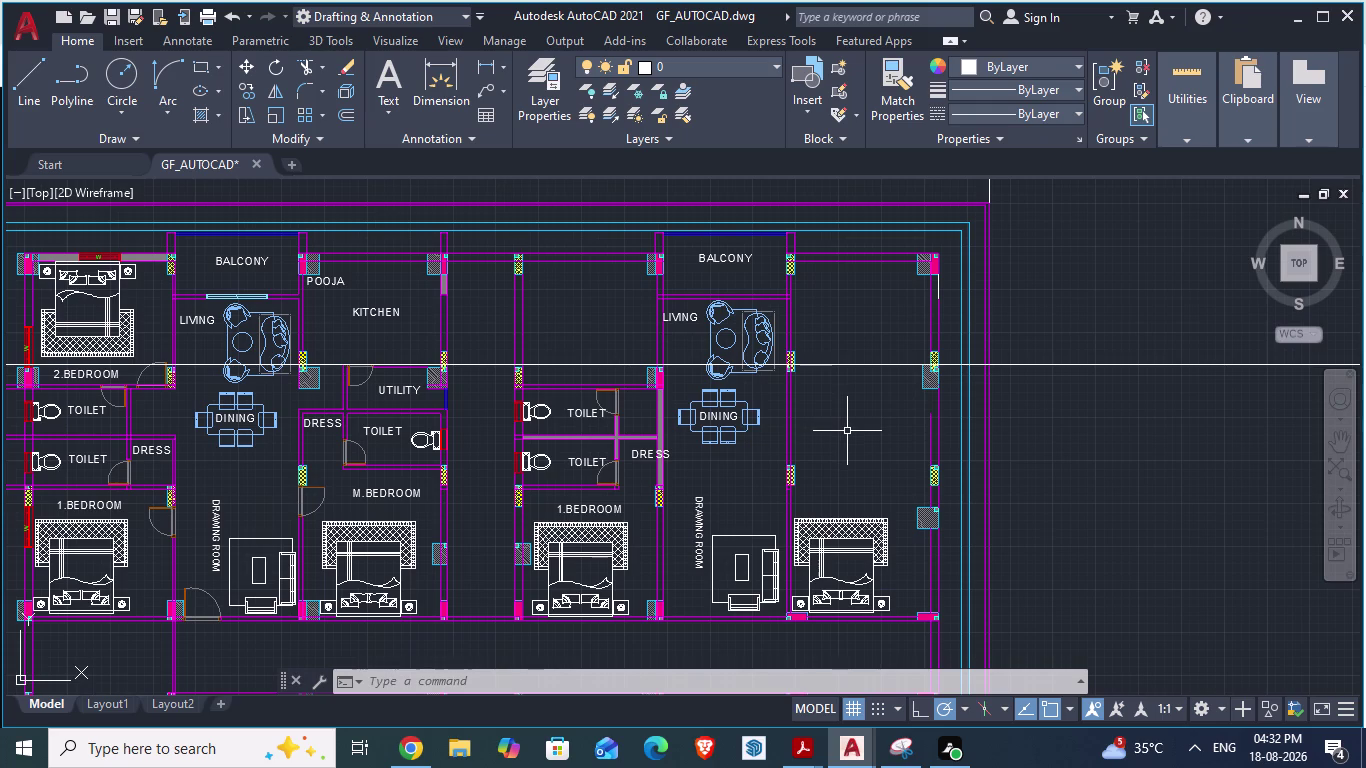
scroll(up, 3)
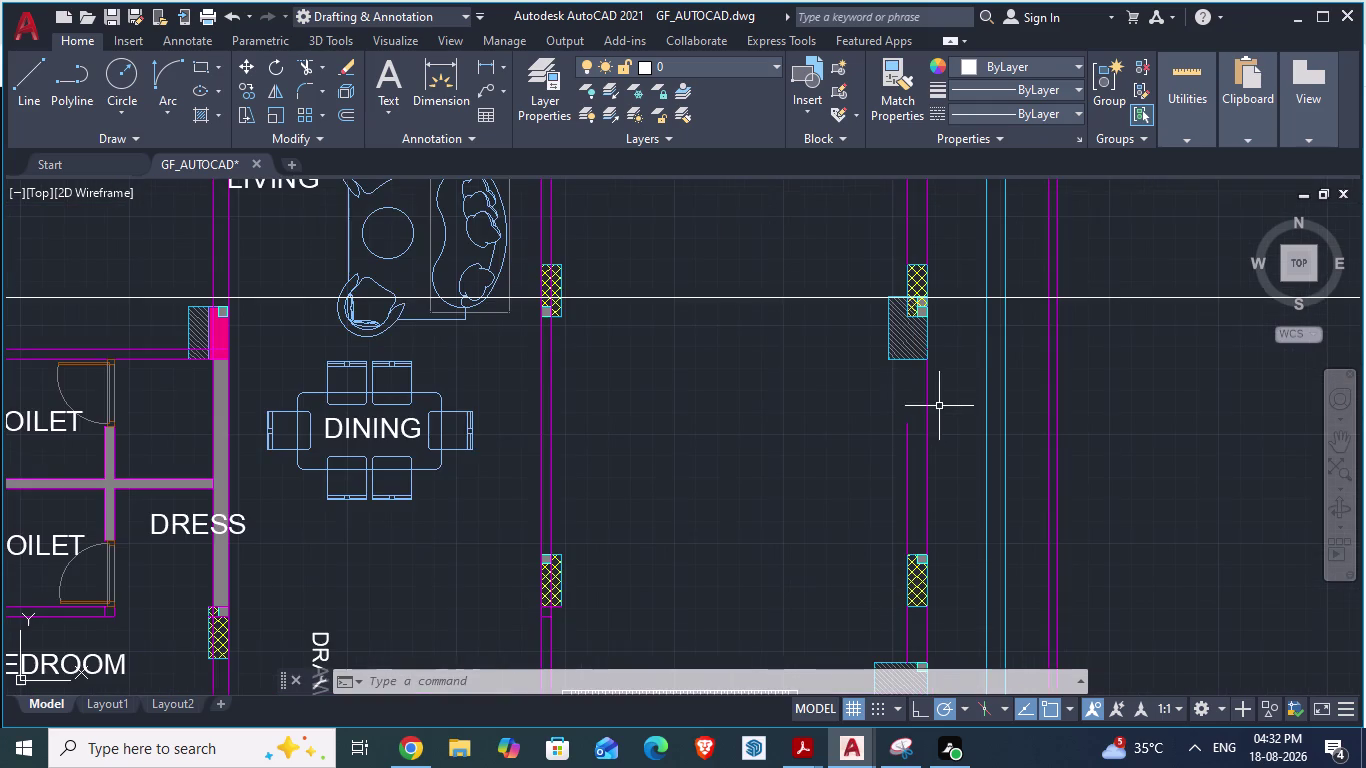
Extend the short wall line beside the right-hand dining area up to the column.
key(l)
key(Return)
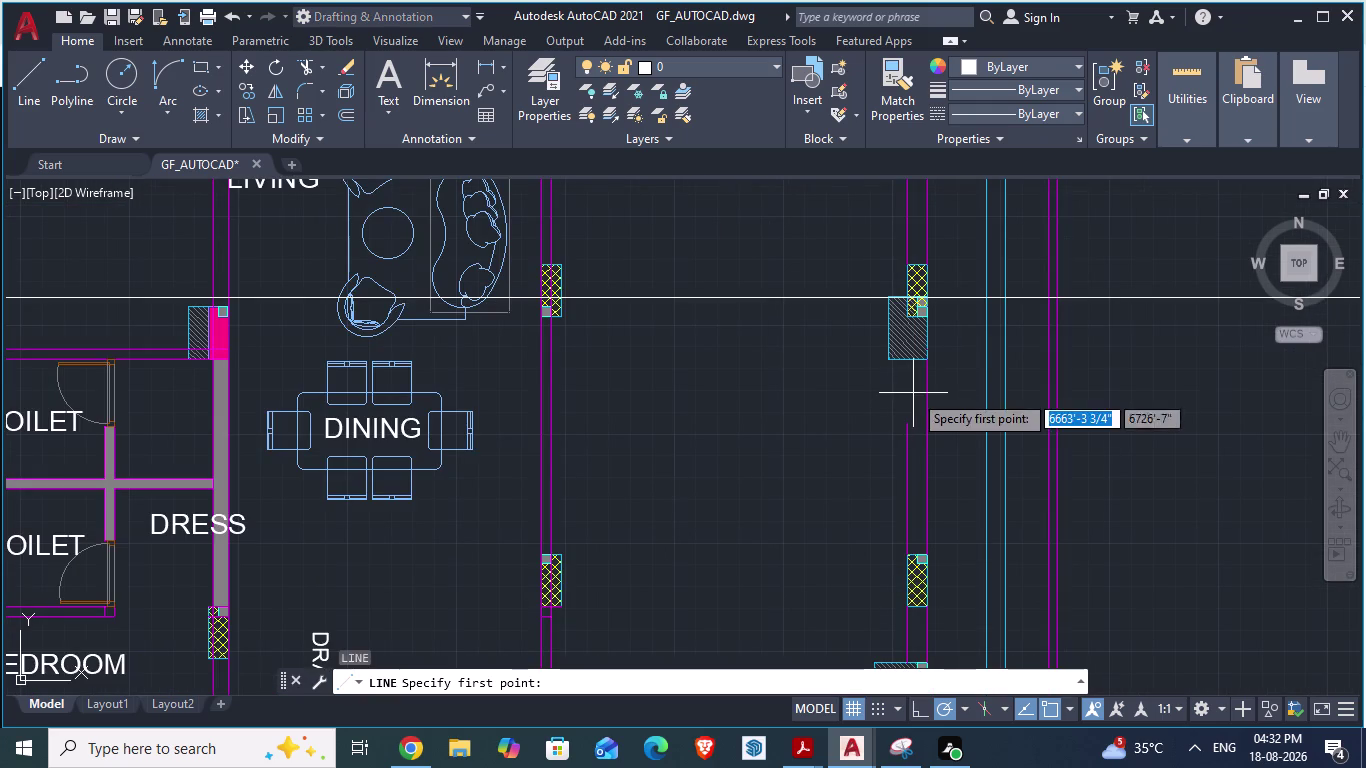
key(Escape)
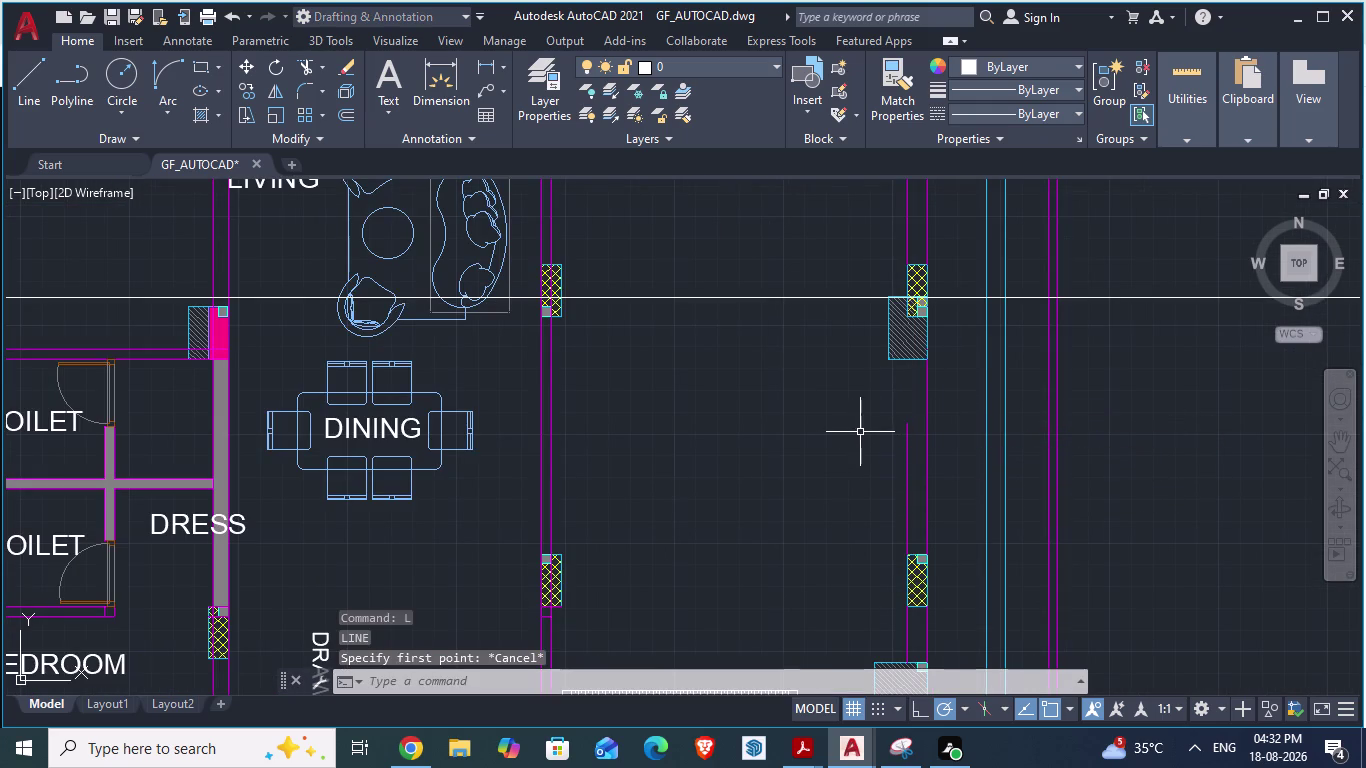
text(EX)
key(Return)
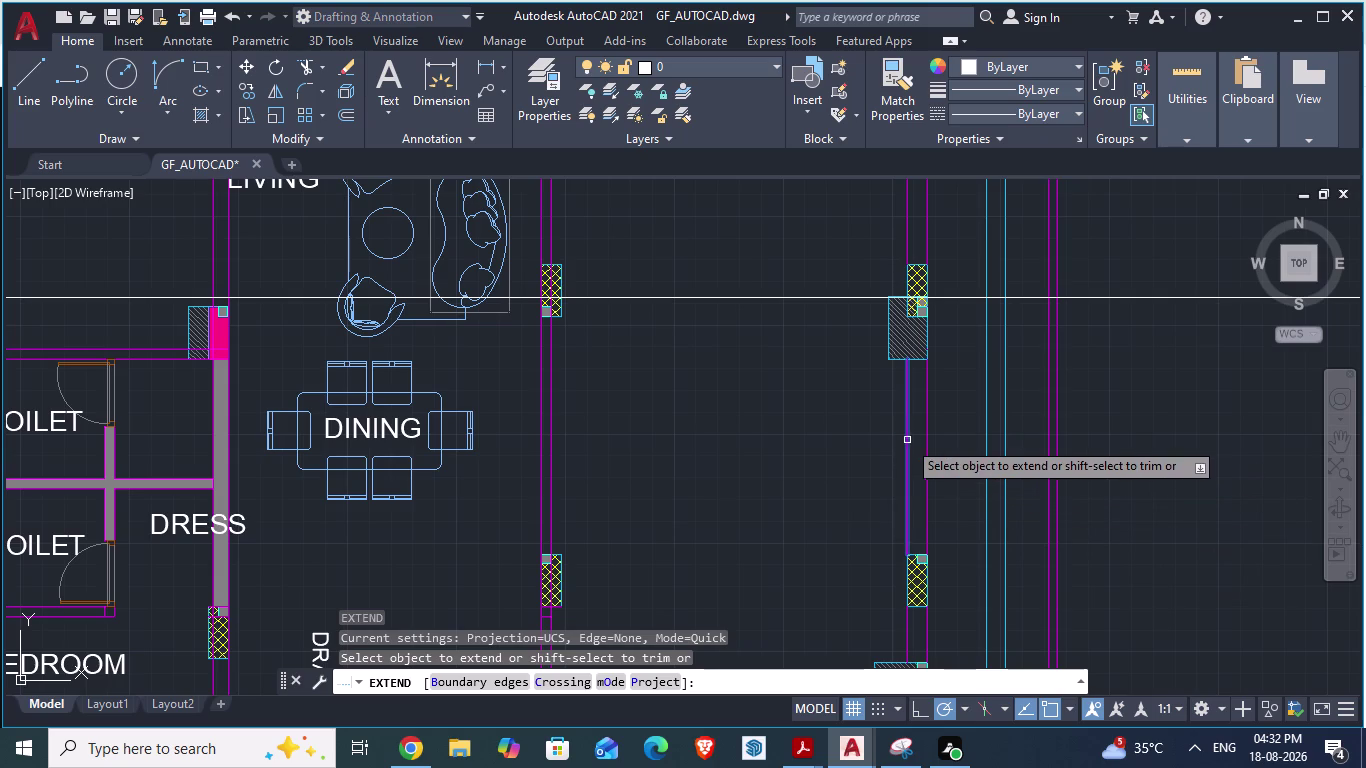
click(906, 429)
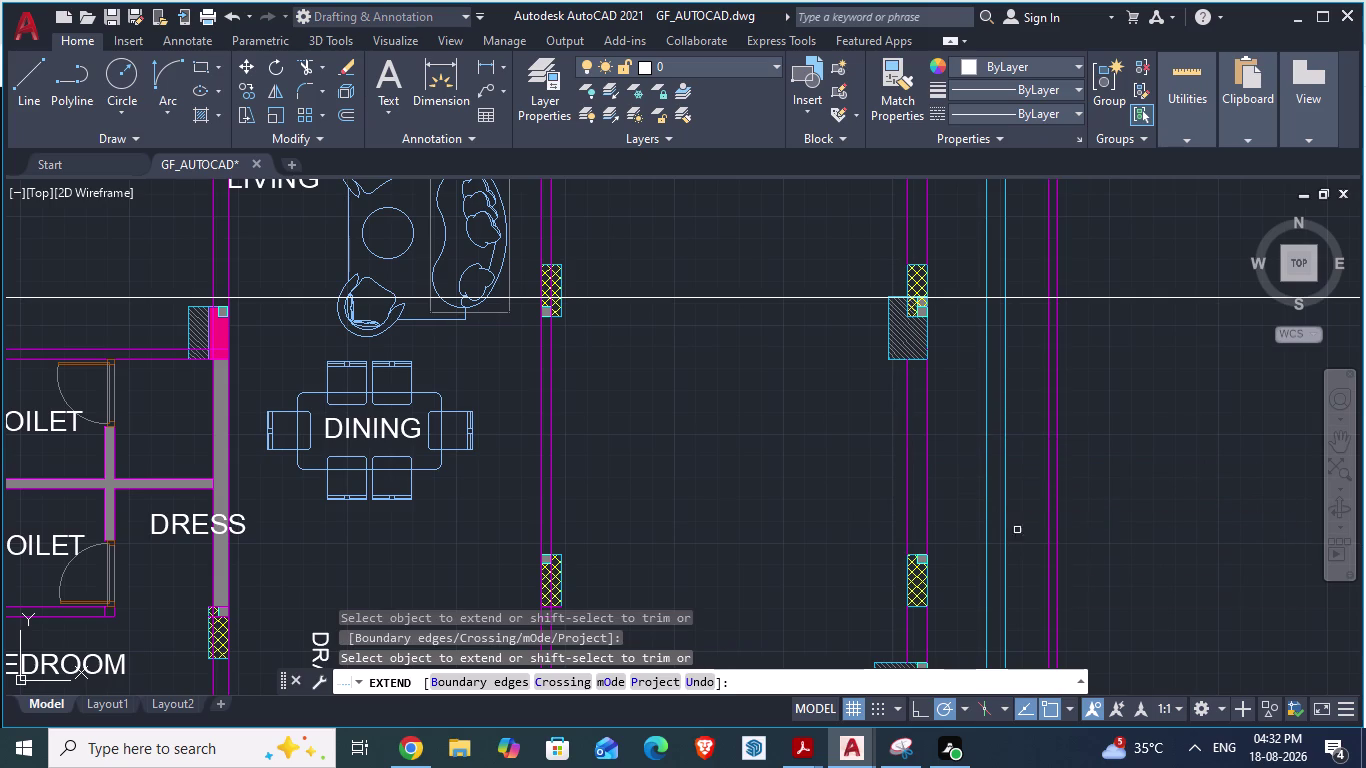
key(space)
Save GF_AUTOCAD, glance at the ARCH PLANS reference, and return to the plan.
key(ctrl+s)
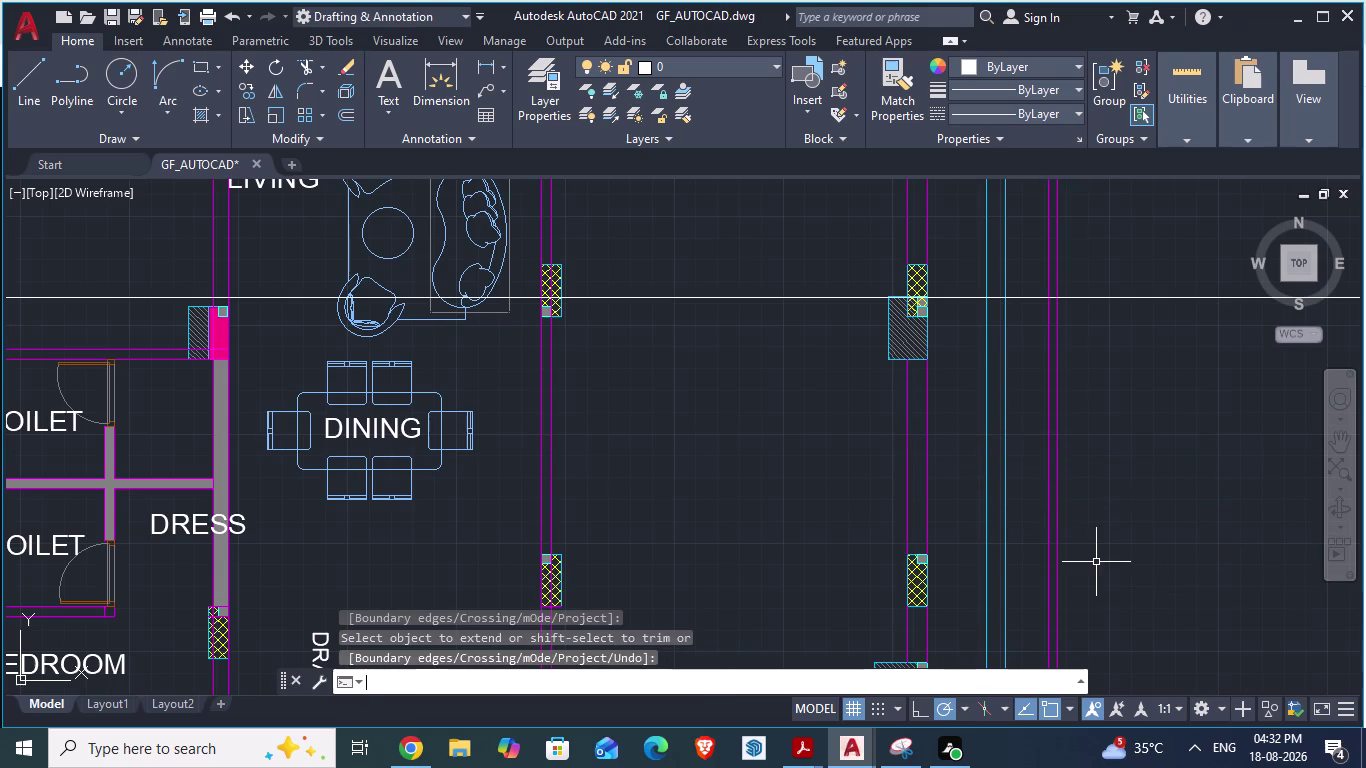
key(alt+Tab)
scroll(down, 3)
scroll(down, 3)
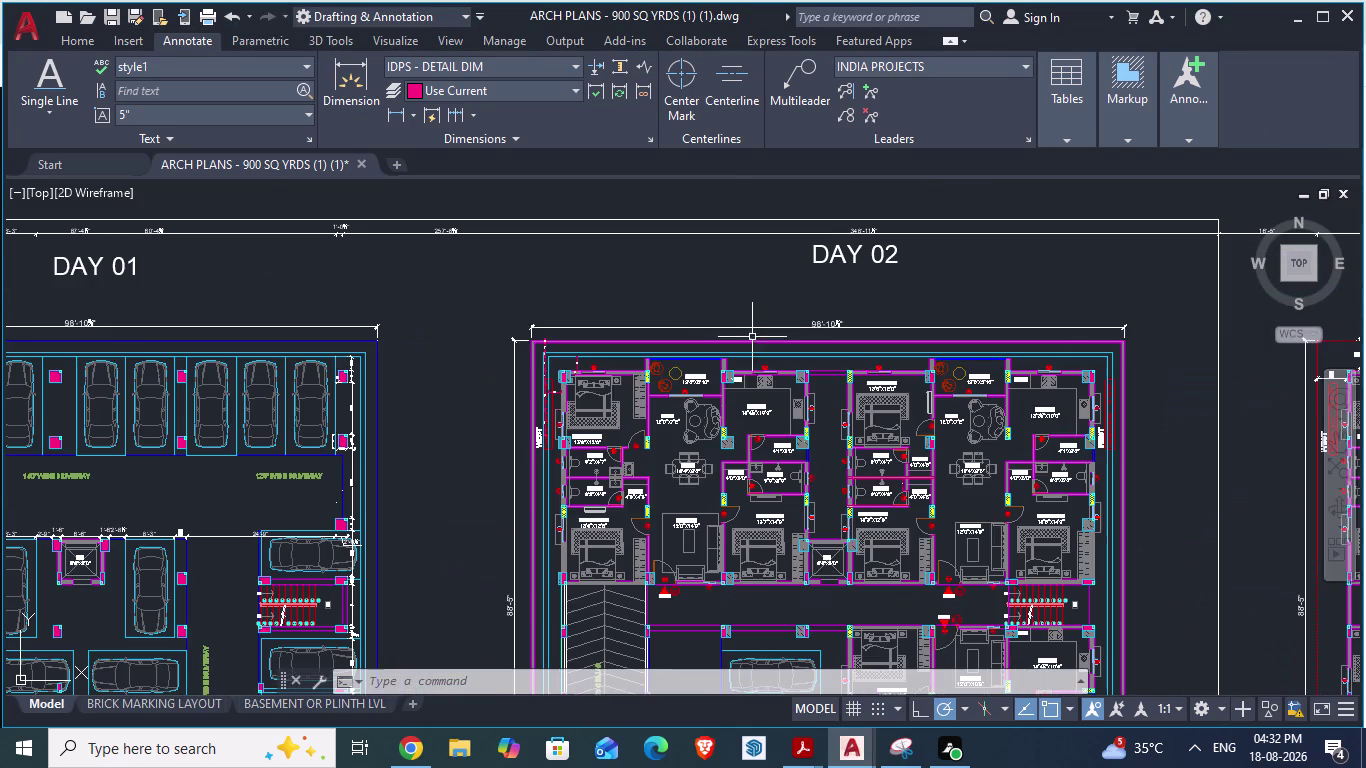
scroll(up, 3)
key(alt+Tab)
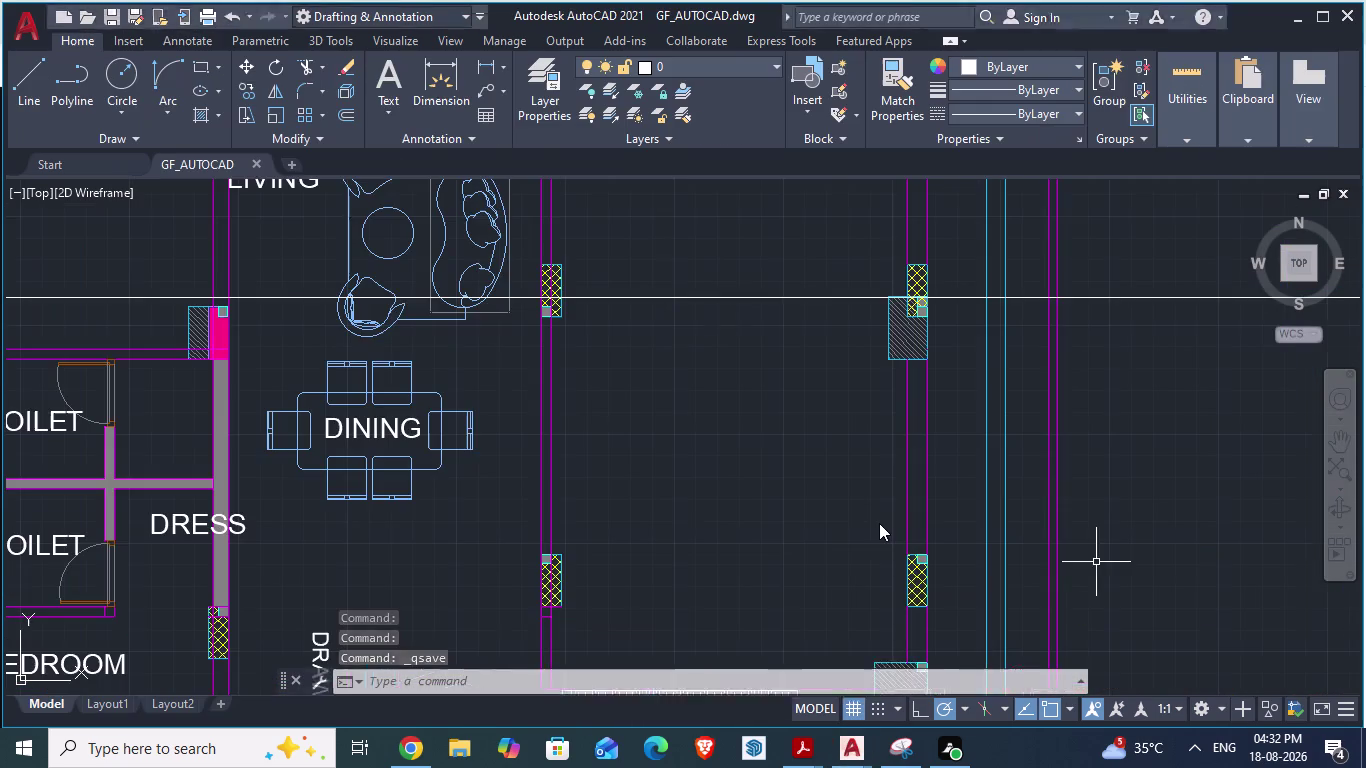
scroll(down, 3)
scroll(down, 3)
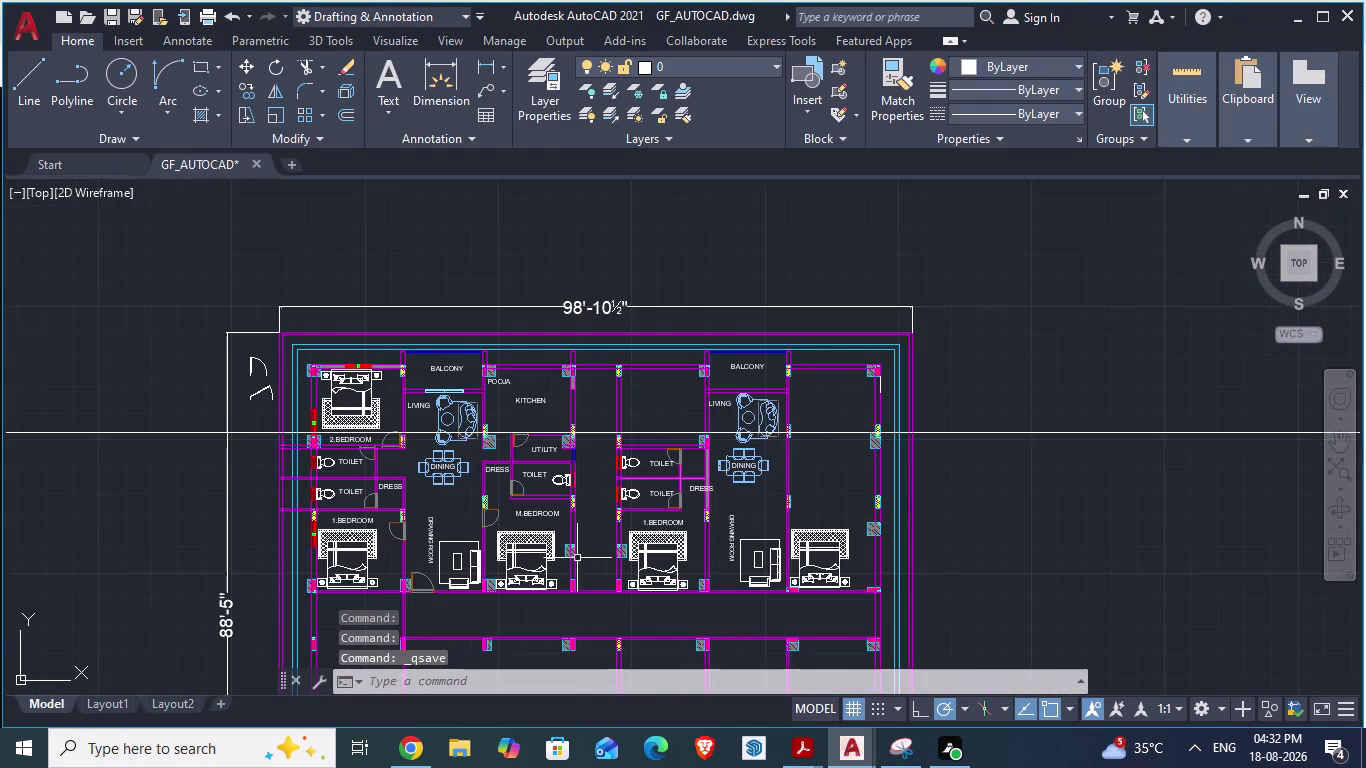
scroll(up, 3)
scroll(up, 3)
scroll(down, 3)
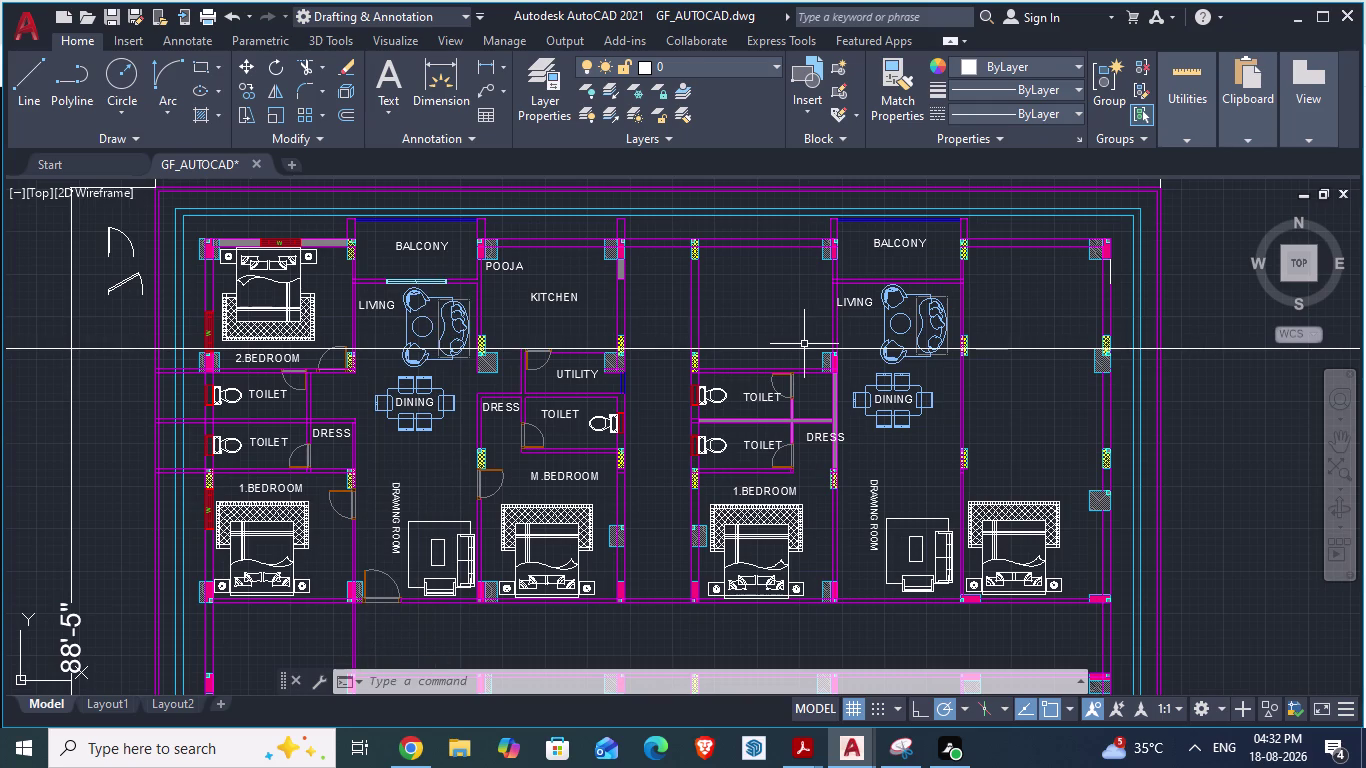
key(alt+Tab)
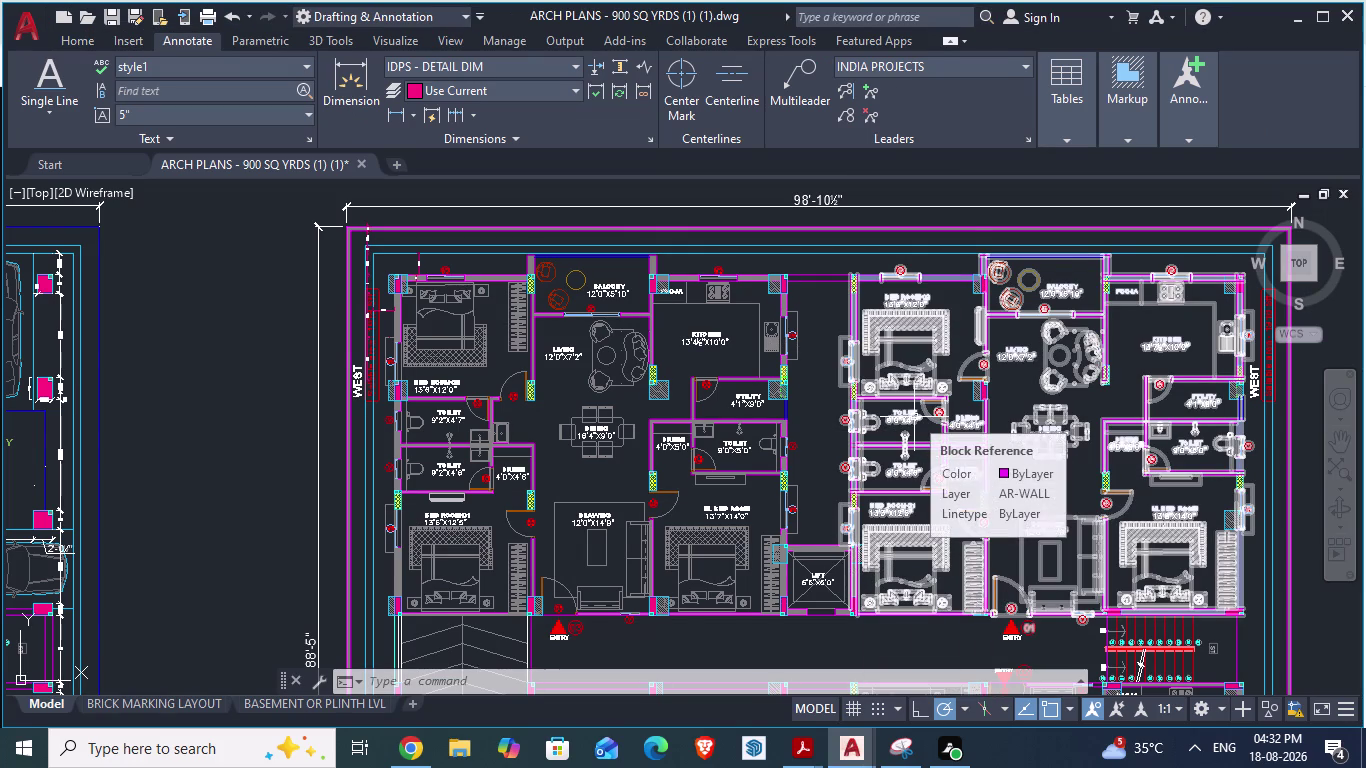
key(alt+Tab)
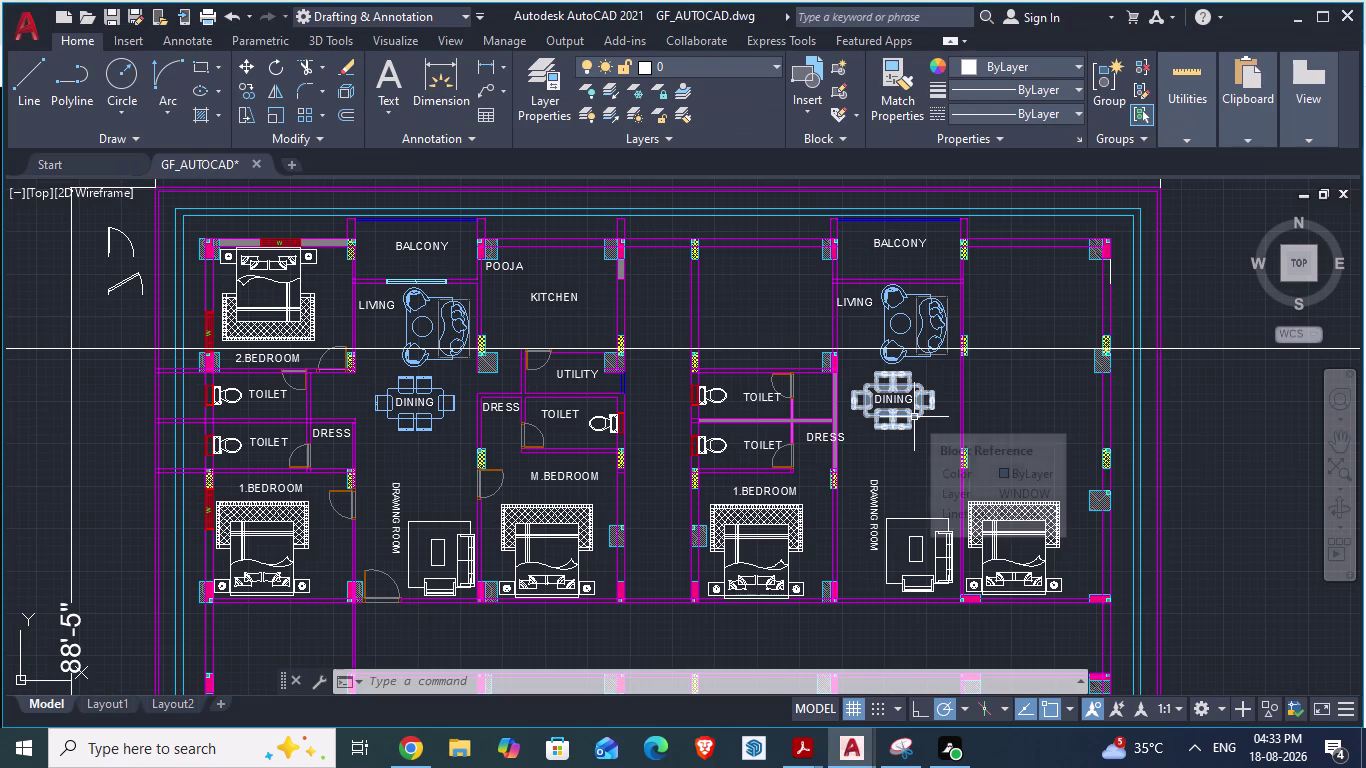
key(alt+Tab)
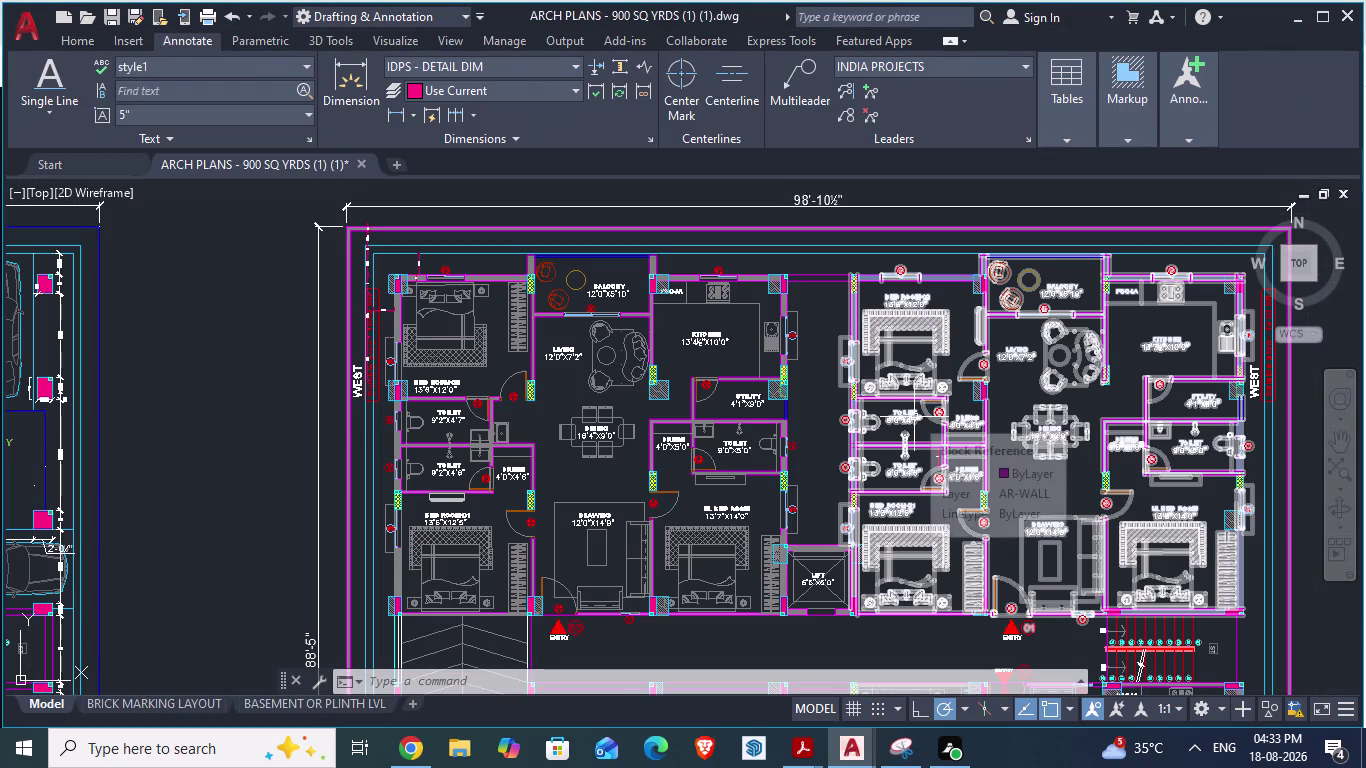
key(alt+Tab)
key(alt+Tab)
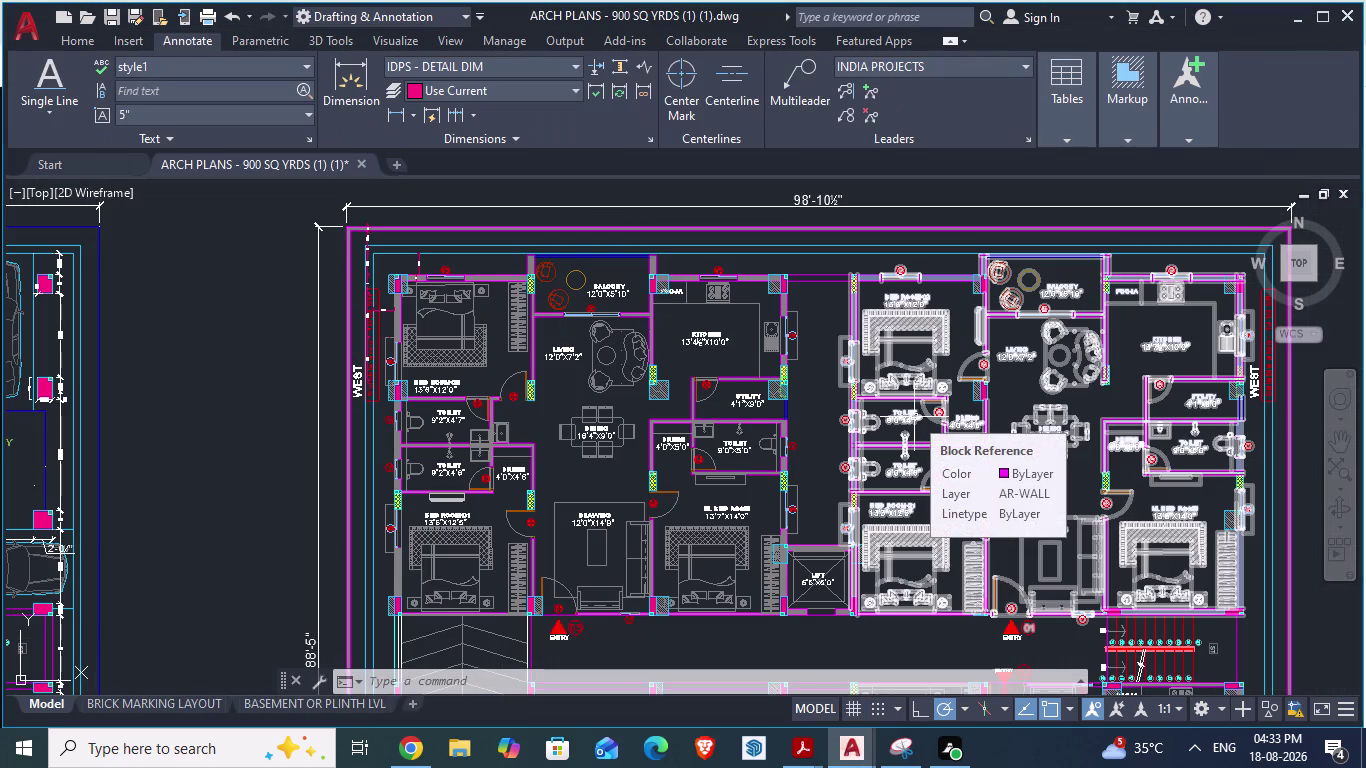
key(alt+Tab)
scroll(up, 3)
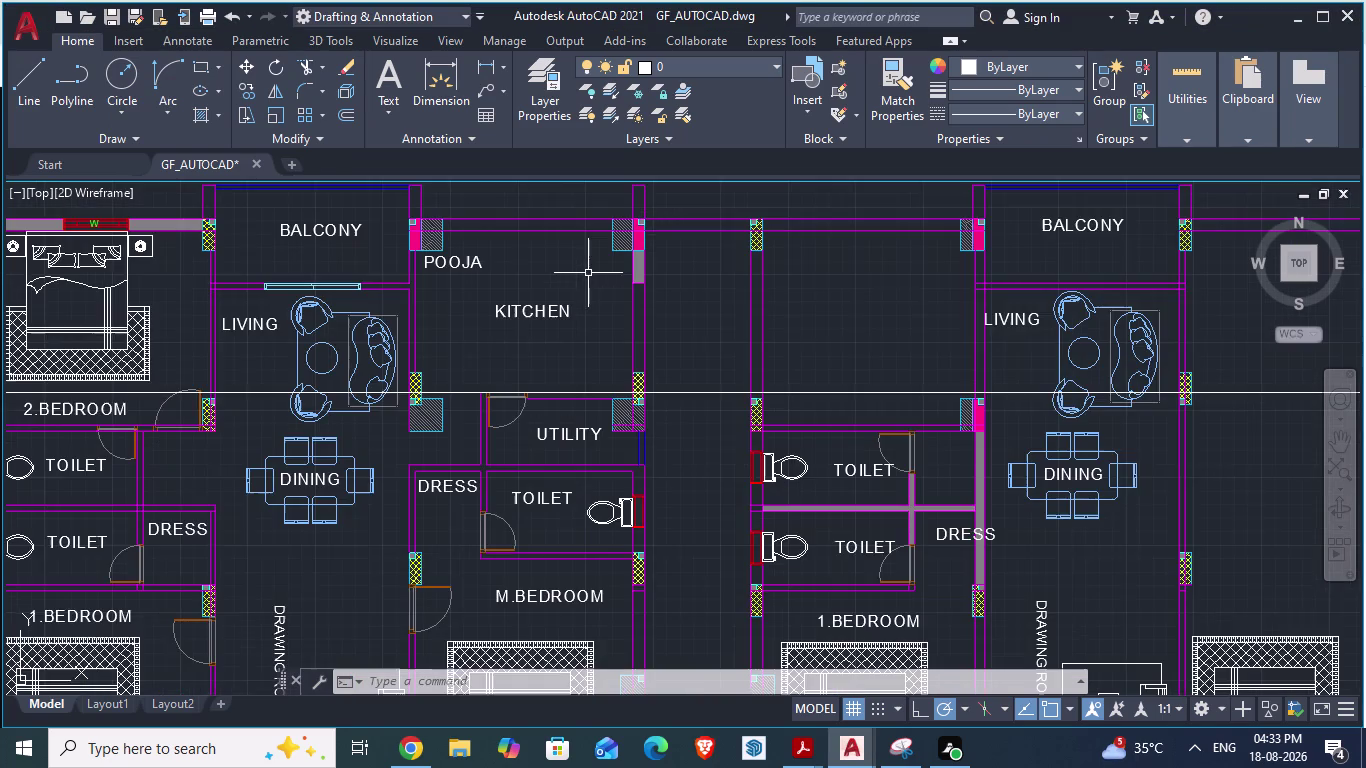
scroll(up, 3)
scroll(down, 3)
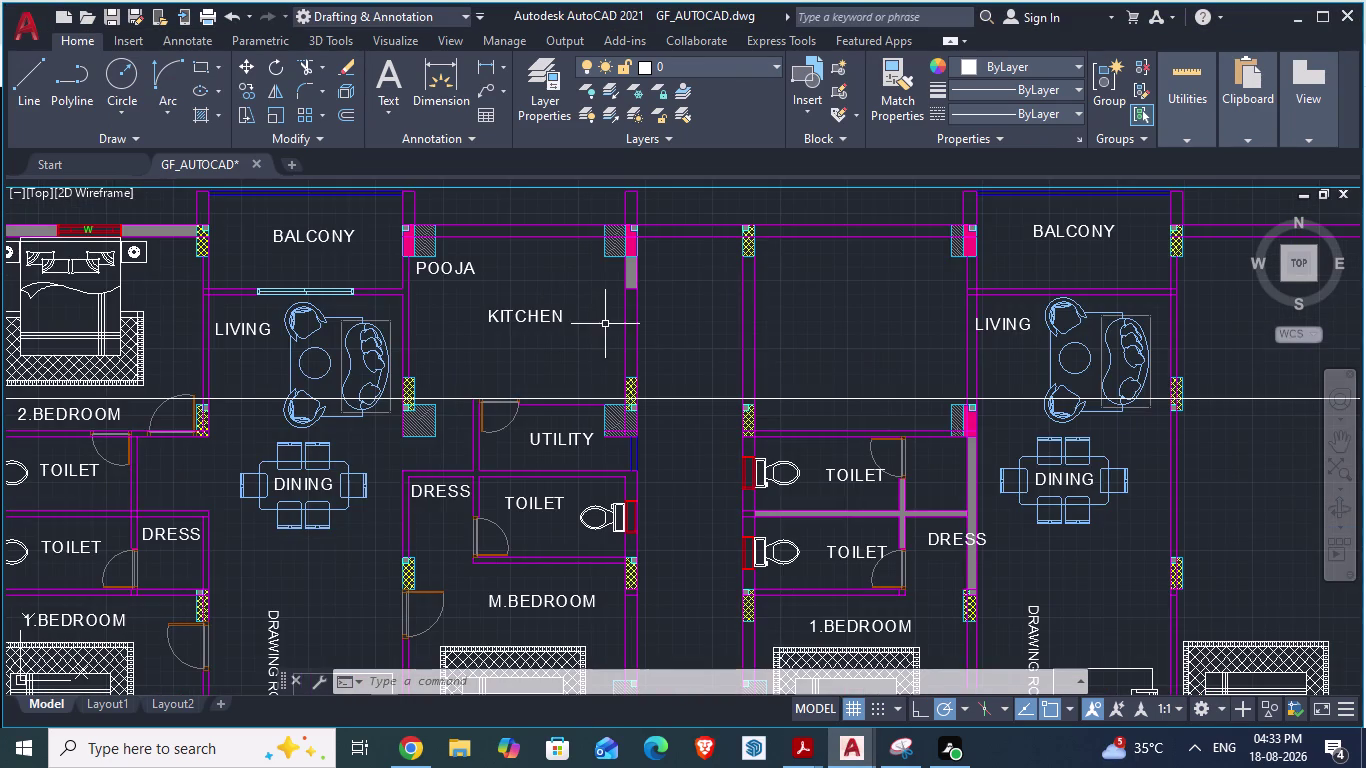
key(alt+Tab)
scroll(up, 3)
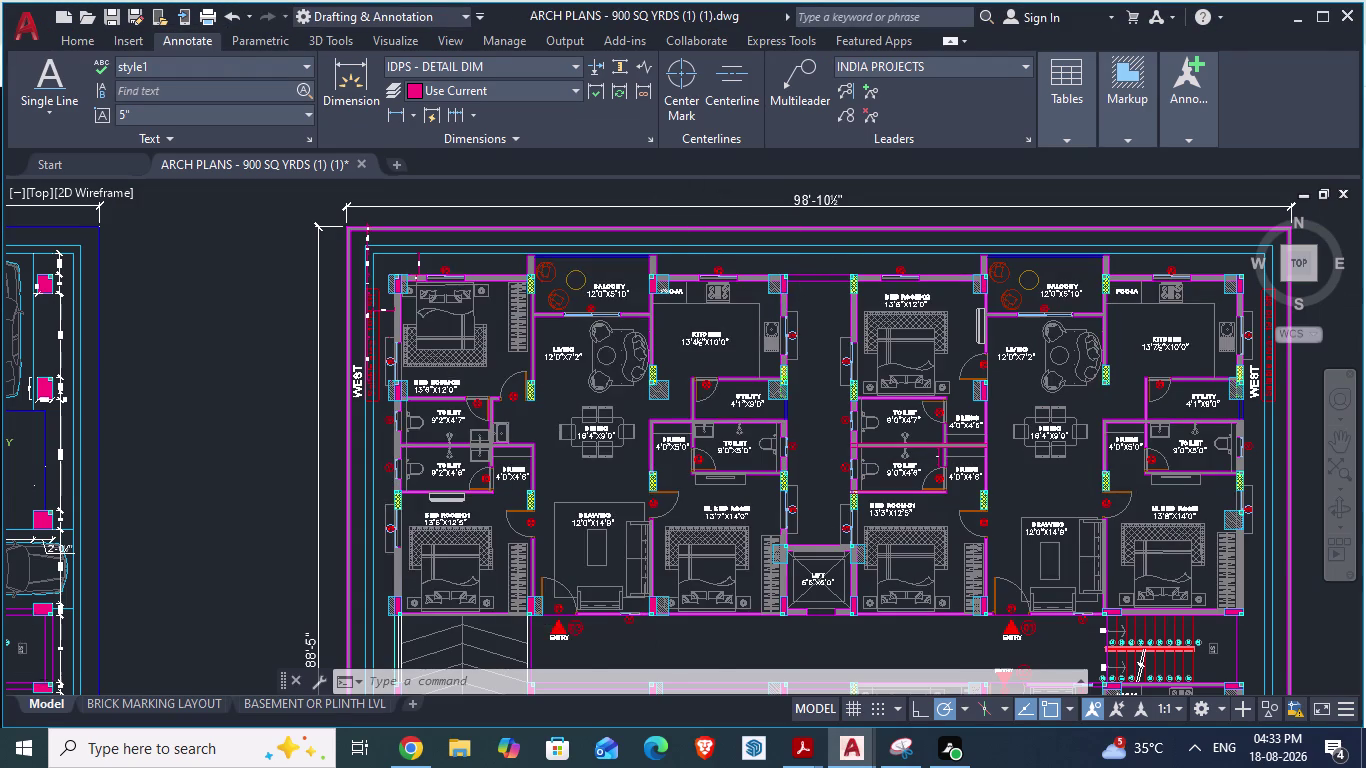
scroll(up, 3)
scroll(down, 3)
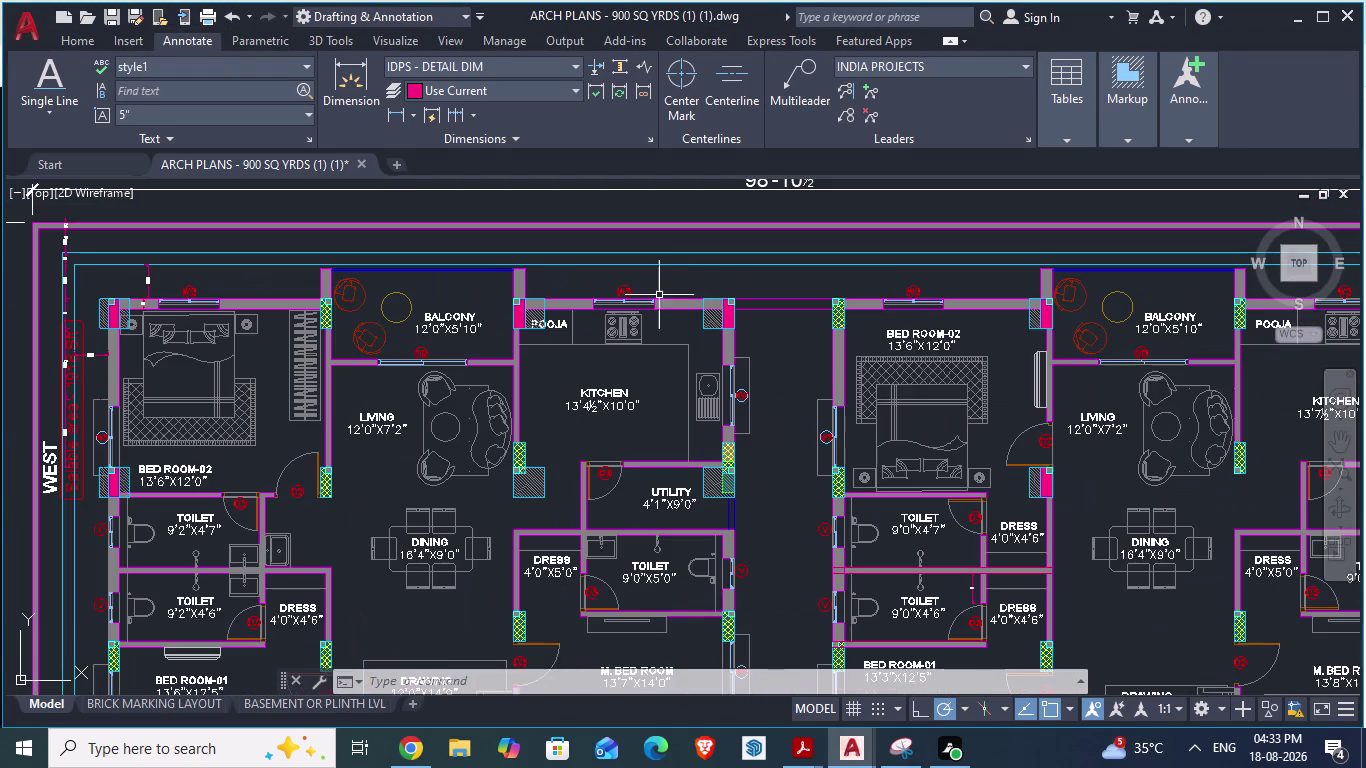
scroll(up, 3)
scroll(up, 3)
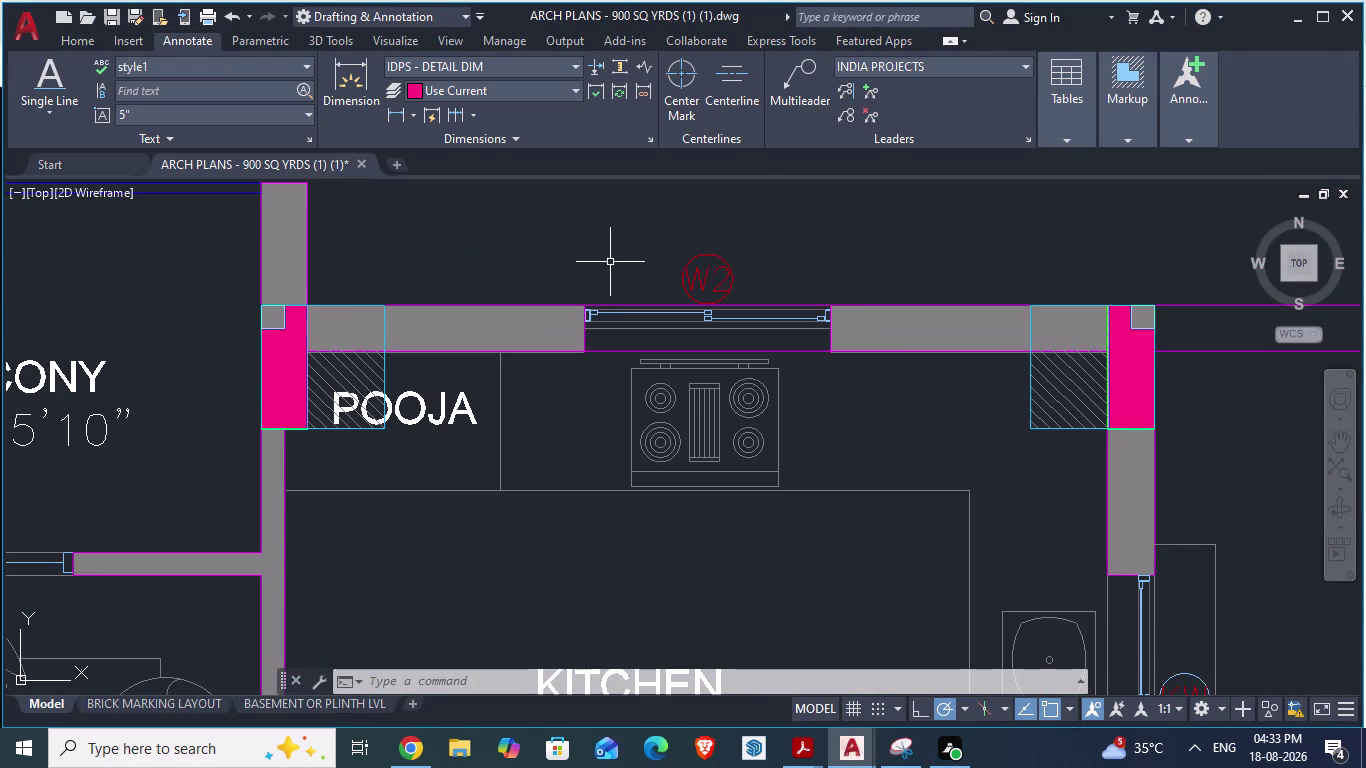
text(DA)
key(Return)
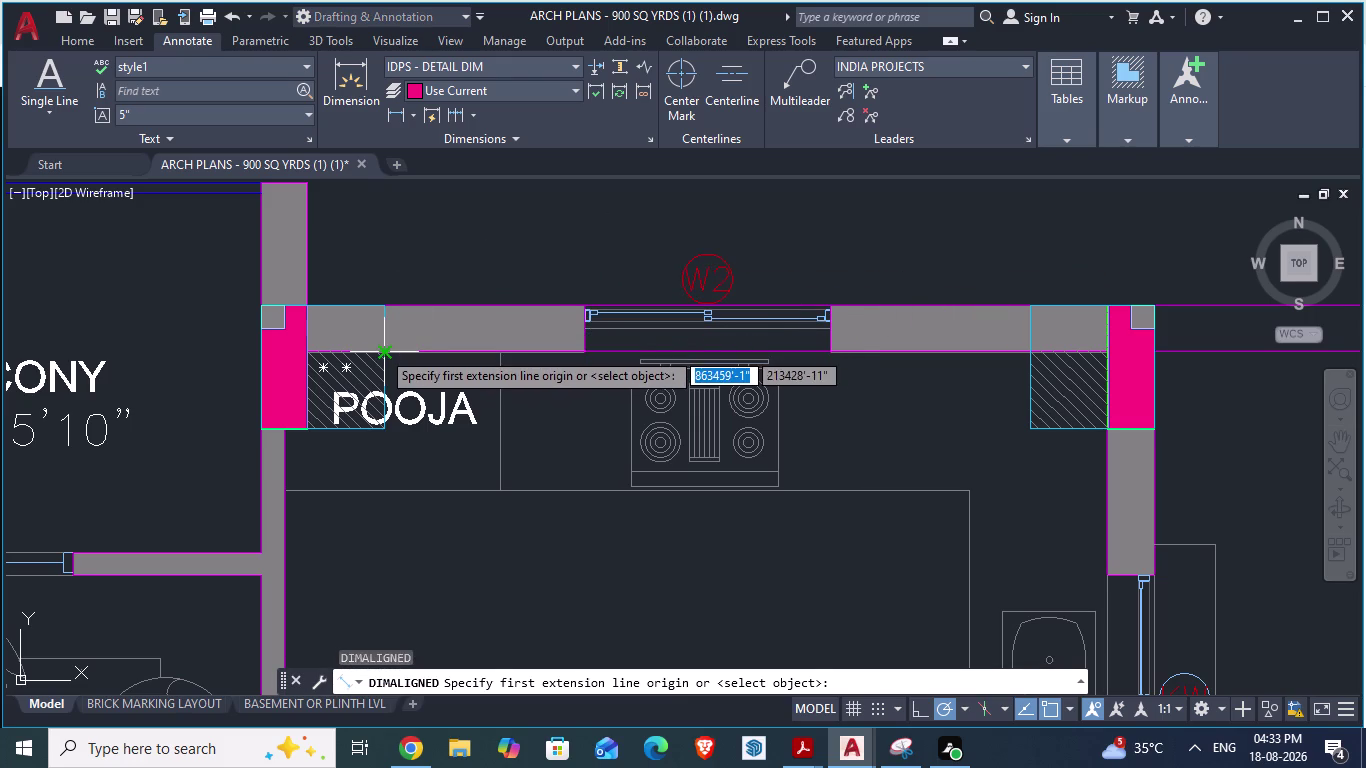
drag(381, 350, 392, 350)
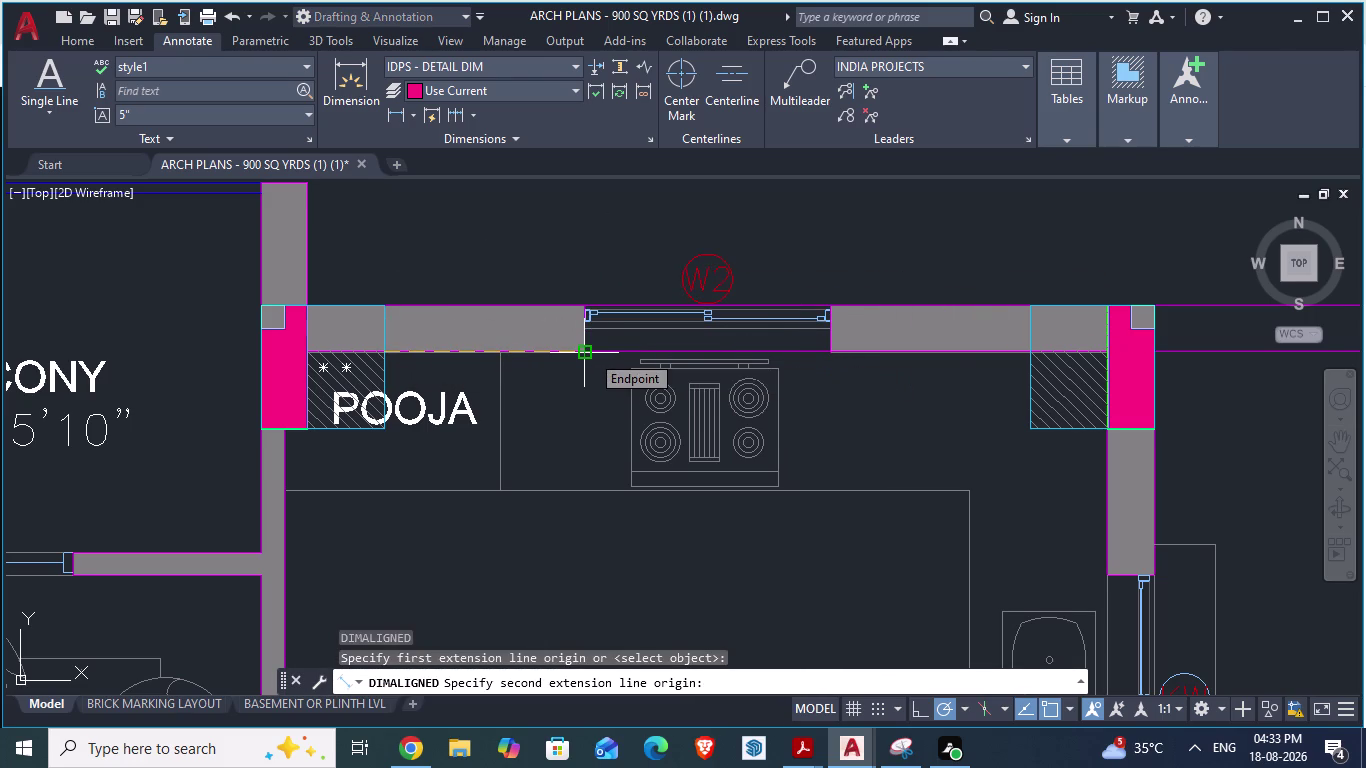
key(alt+Tab)
scroll(down, 3)
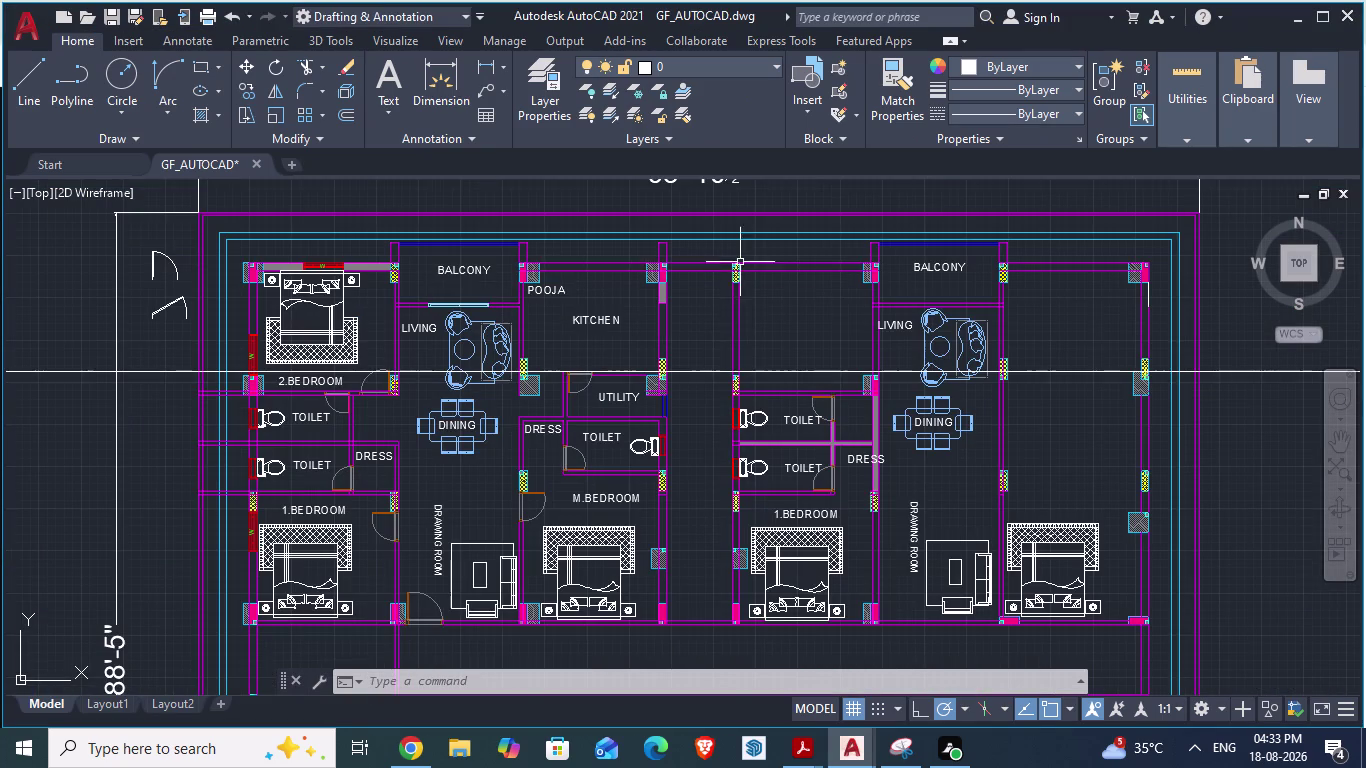